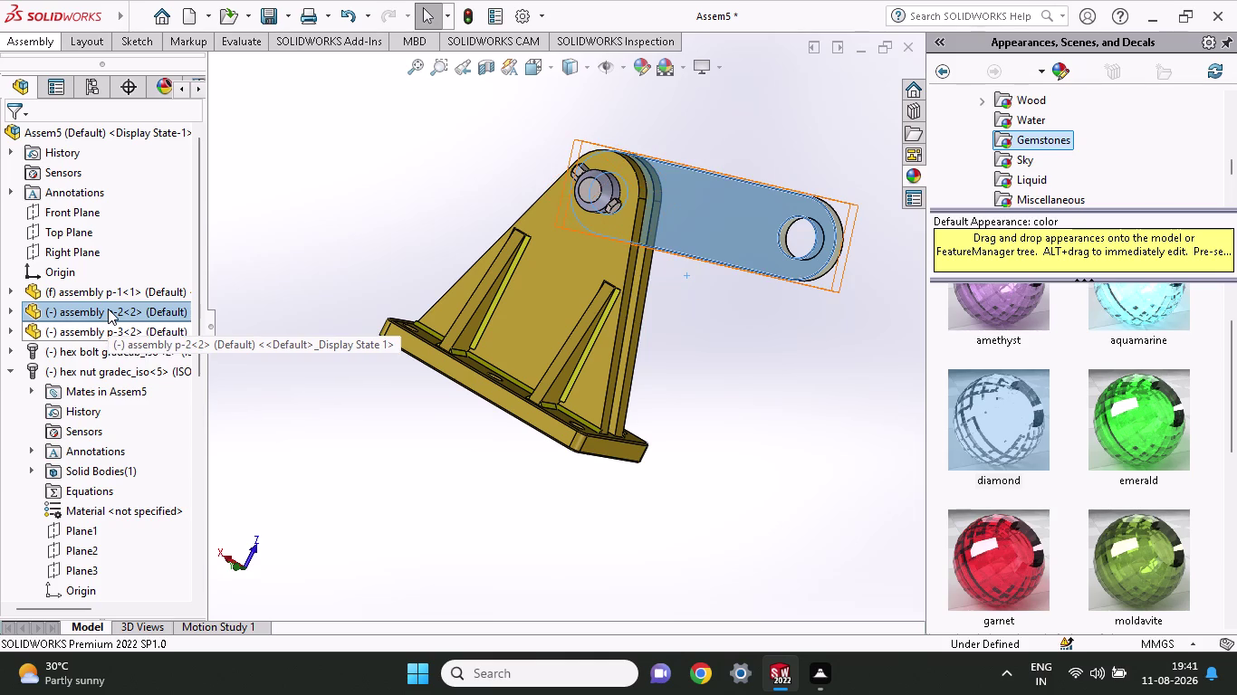
Select link component p-2 in the tree and open its topaz appearance for editing.
click(108, 308)
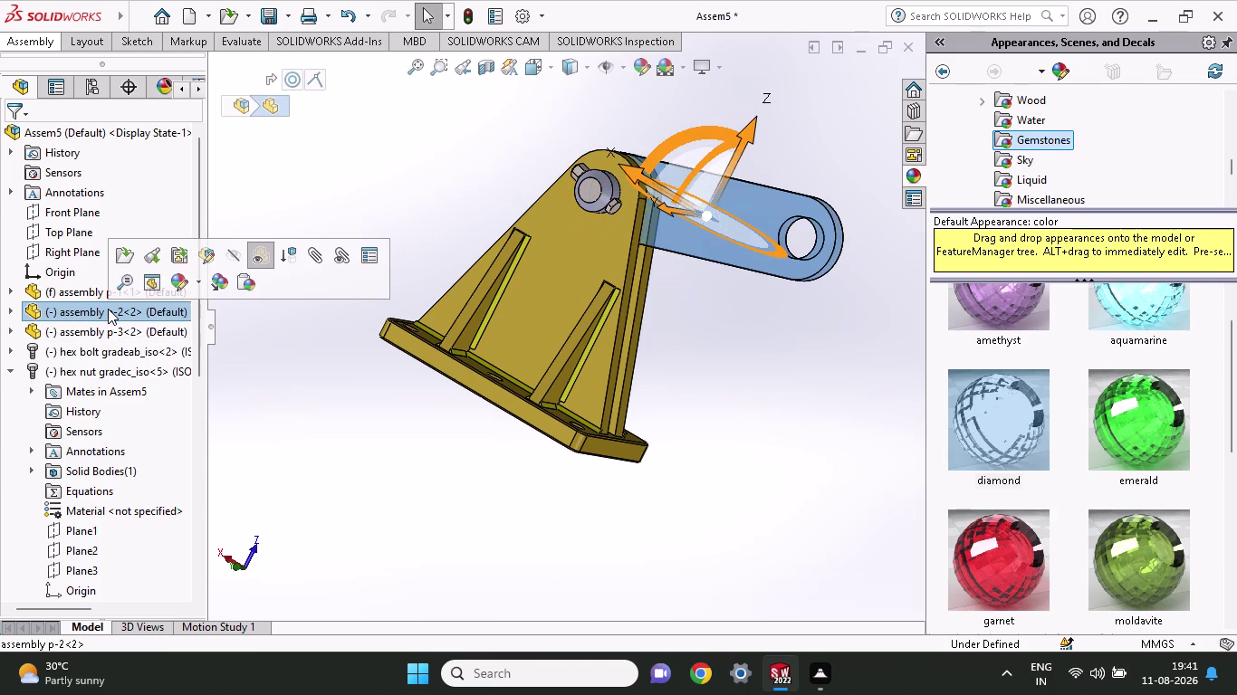
click(177, 288)
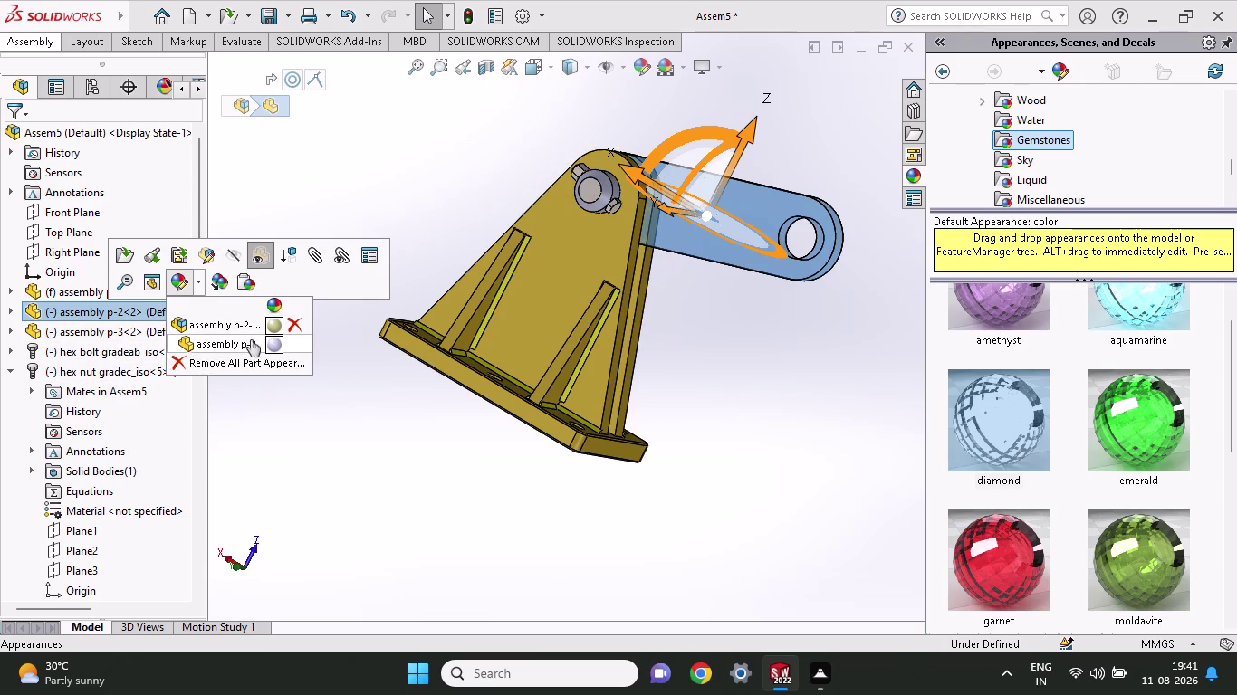
click(238, 317)
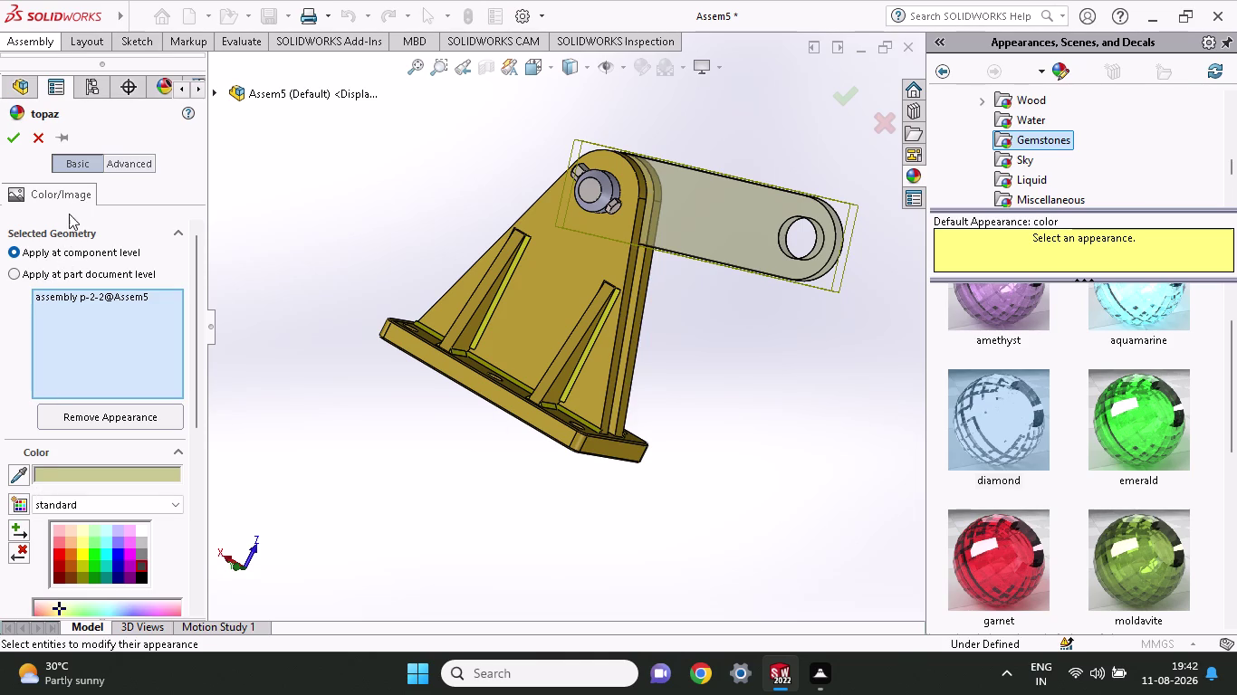
Review the topaz appearance's advanced Illumination and Surface Finish settings.
click(141, 162)
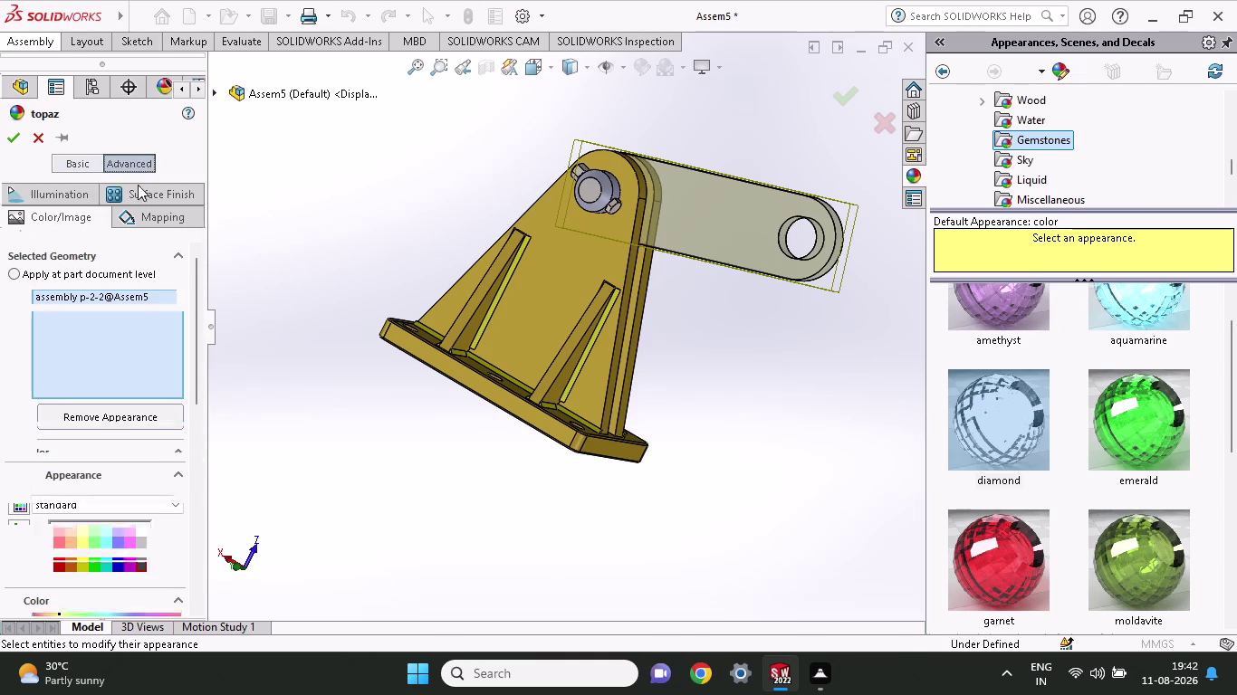
click(74, 187)
click(86, 219)
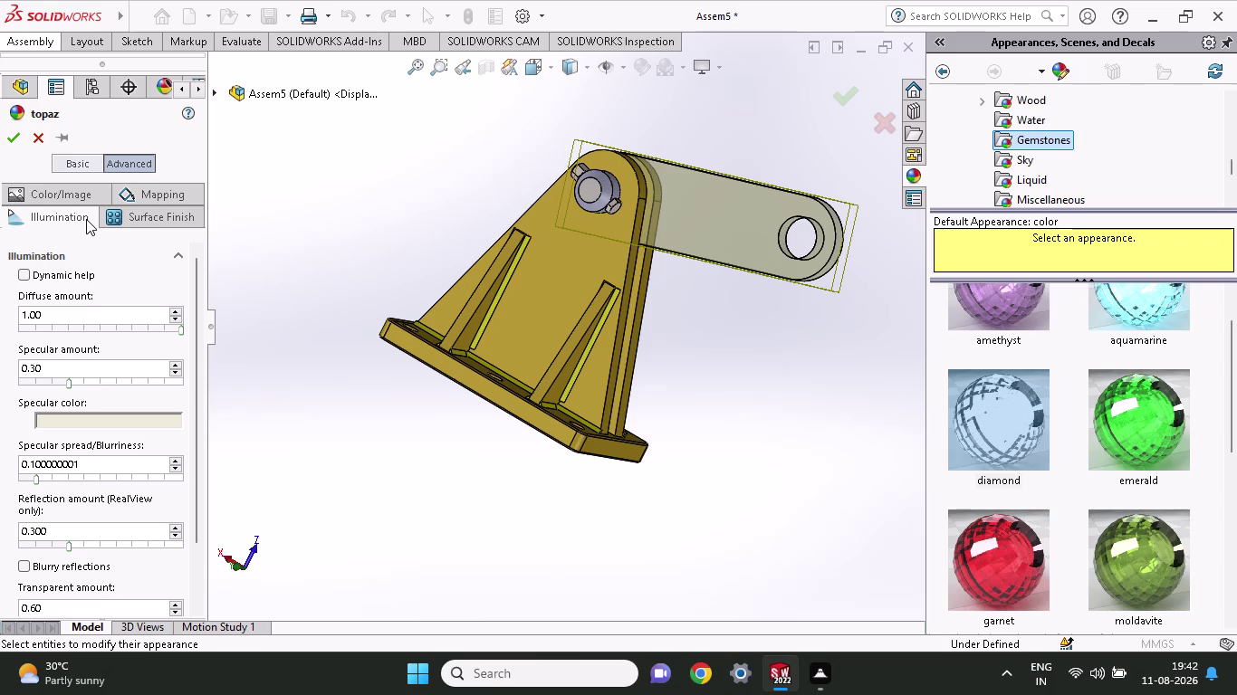
scroll(down, 3)
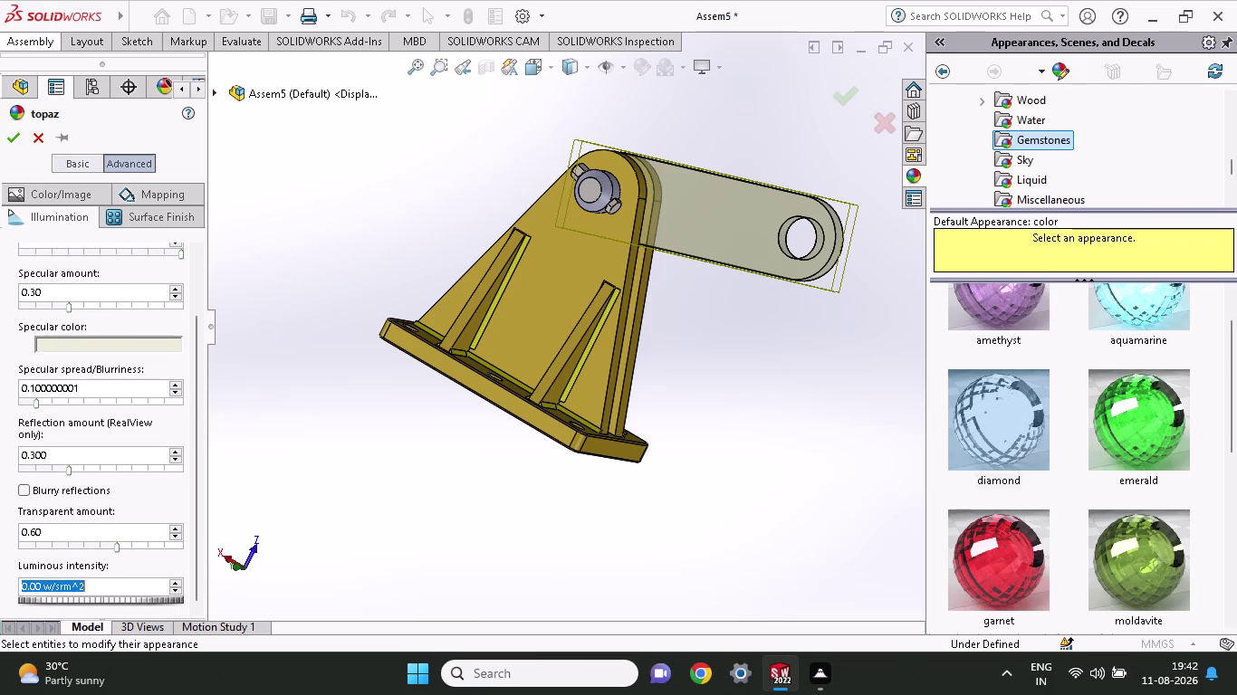
scroll(down, 3)
scroll(up, 3)
click(130, 218)
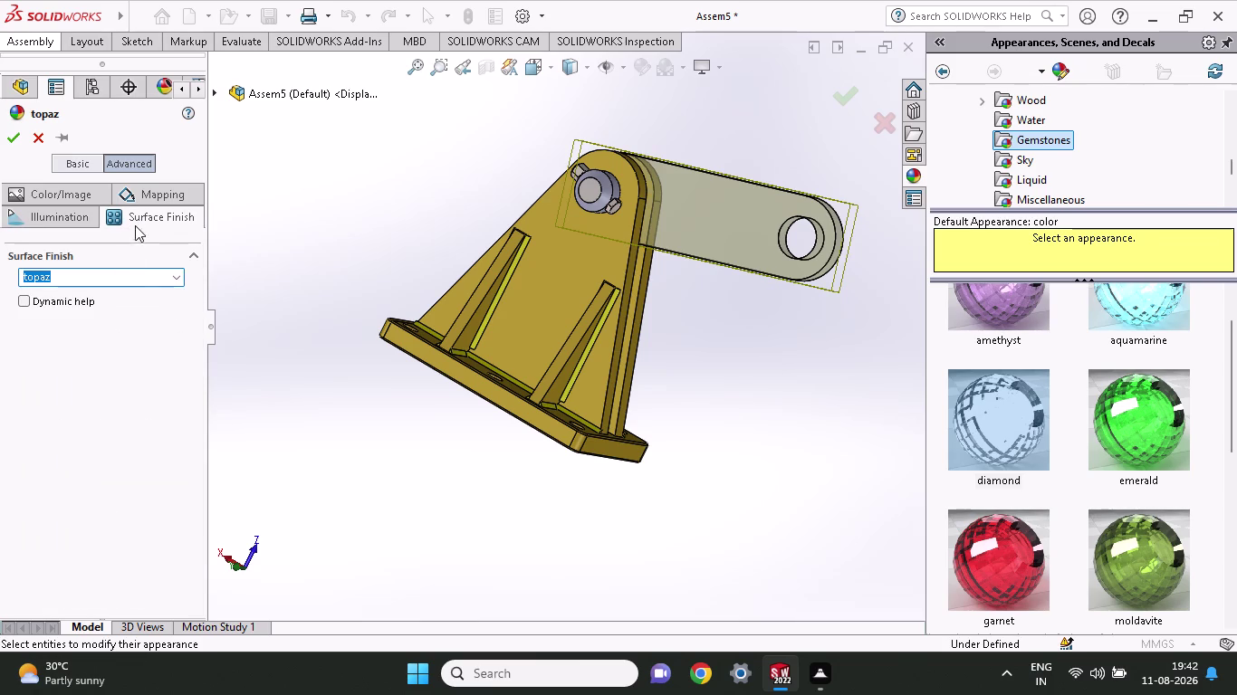
click(137, 201)
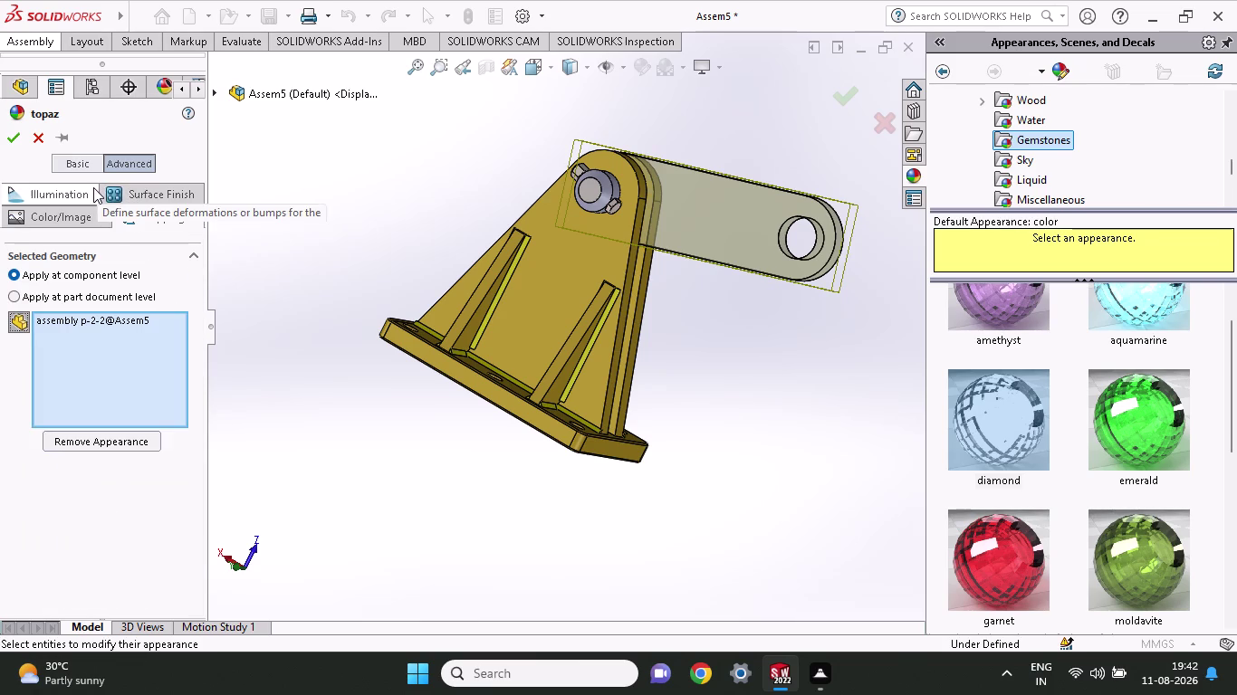
click(93, 187)
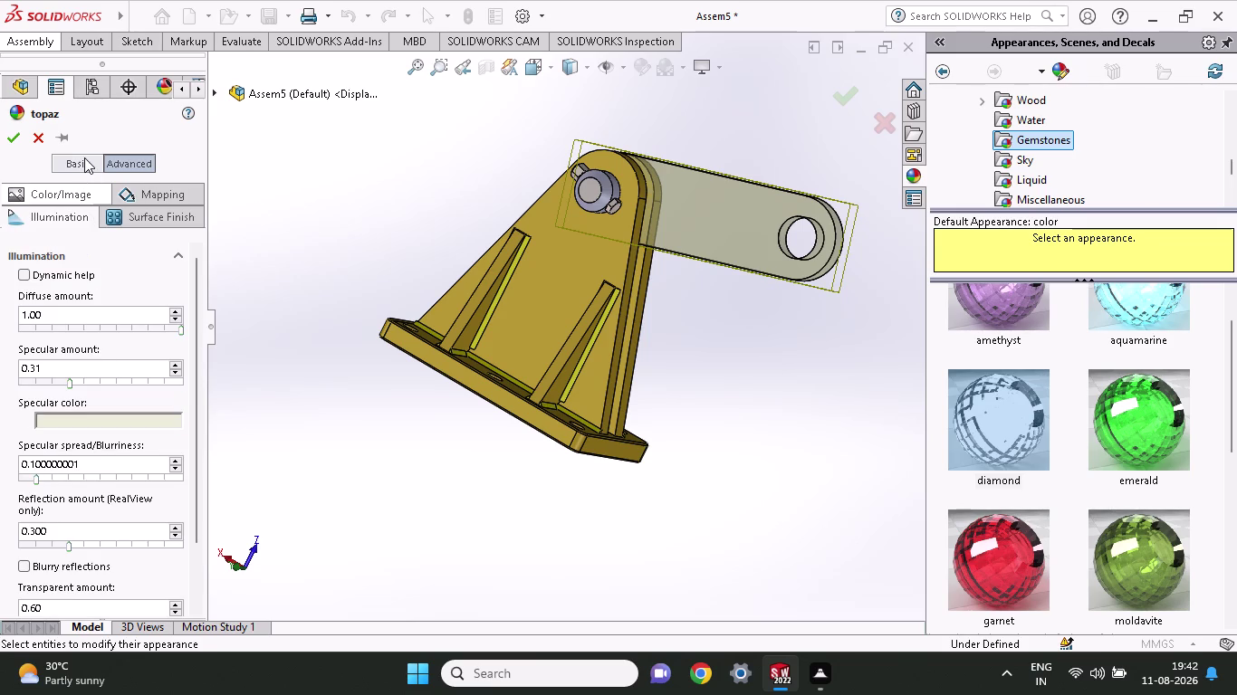
click(85, 157)
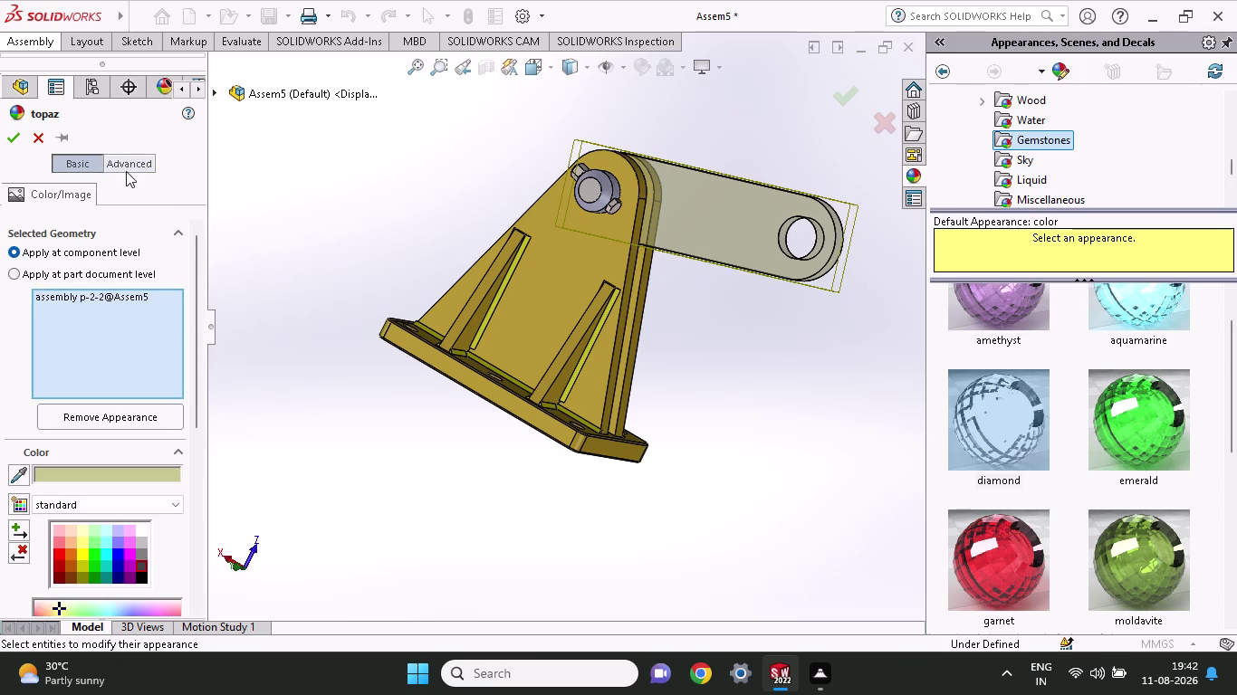
click(126, 172)
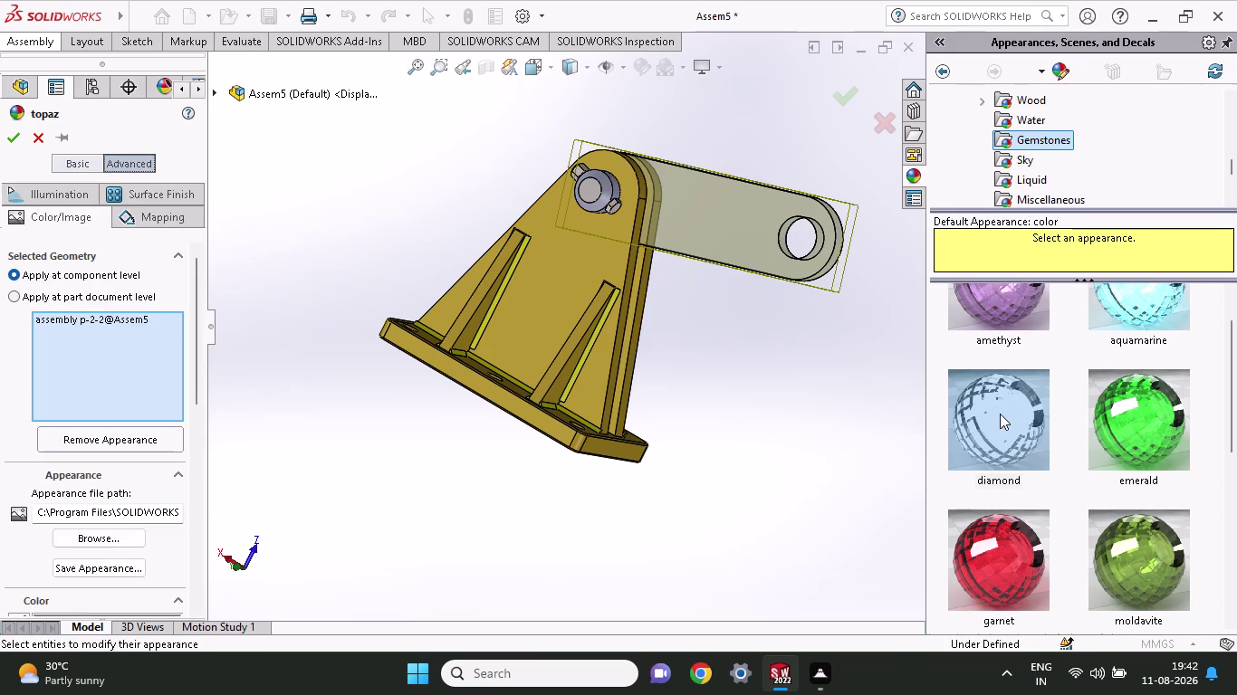
Apply the diamond gemstone appearance to the link.
drag(999, 414, 741, 220)
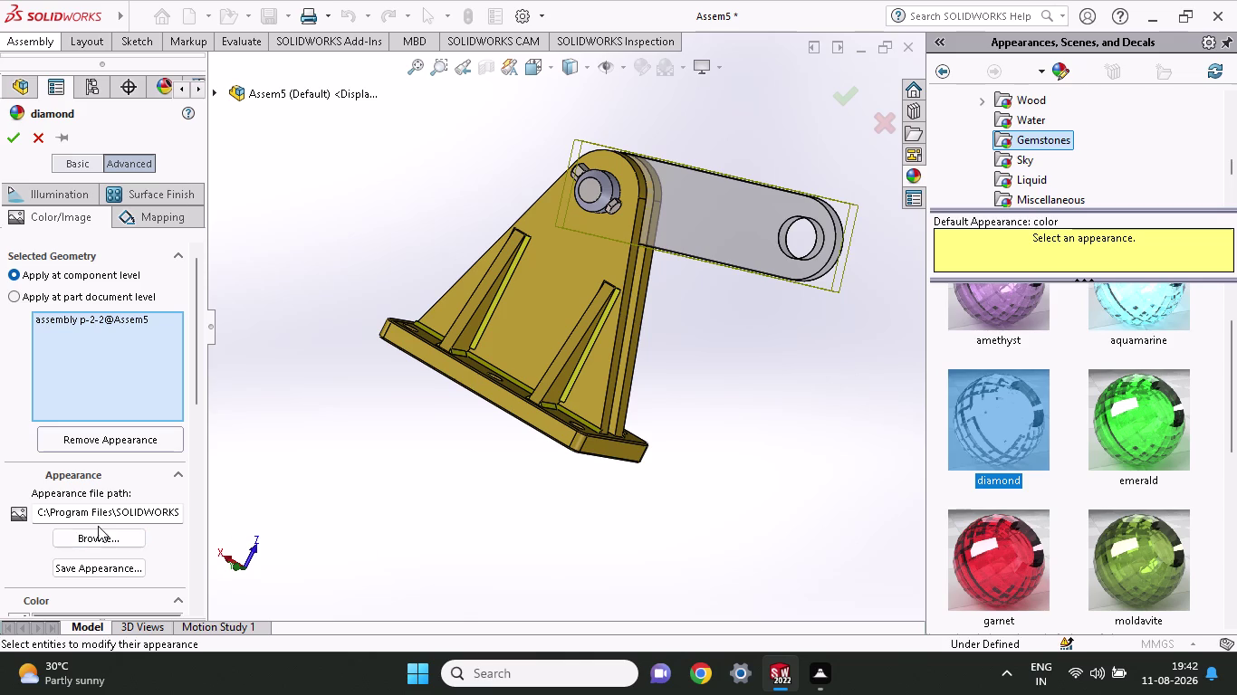
click(176, 466)
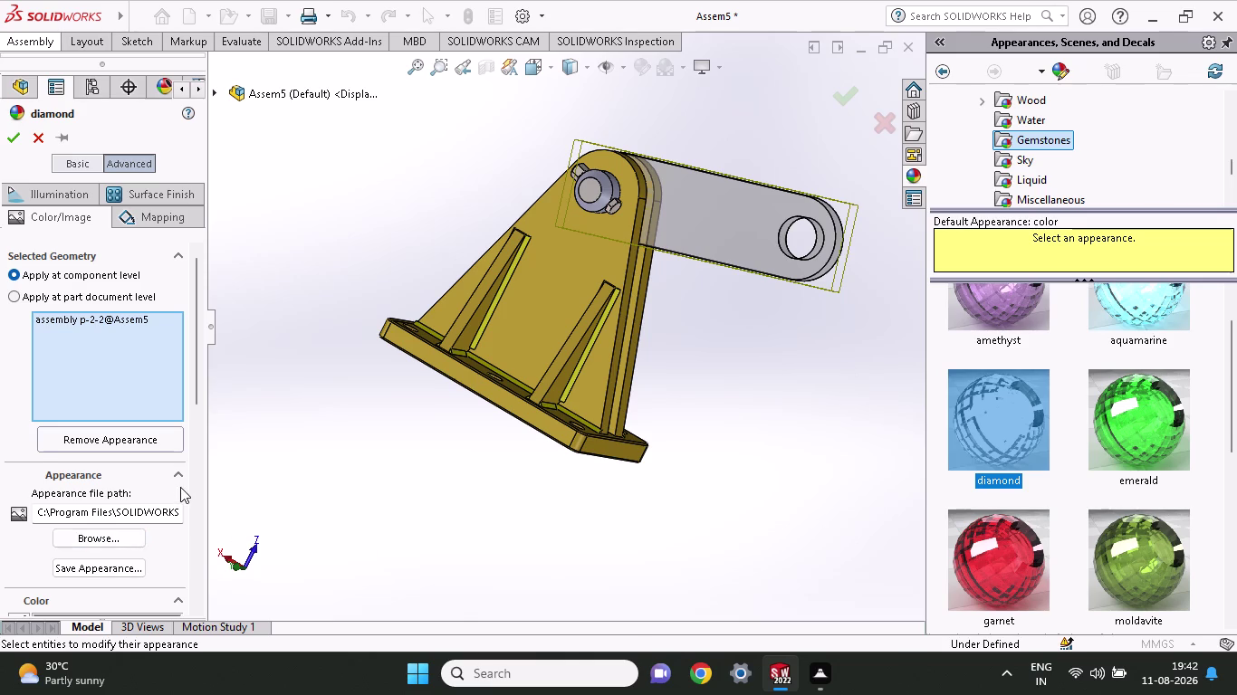
click(180, 474)
click(180, 474)
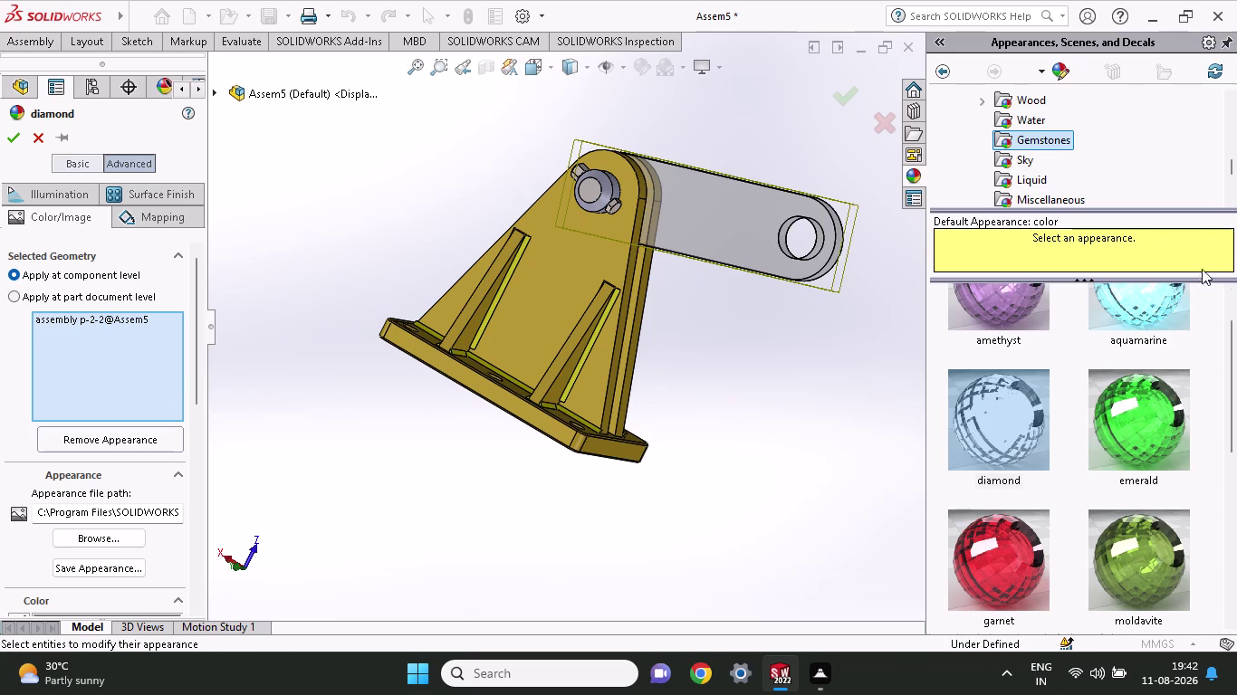
Try polished gold and then satin finish gold from the Gold library on the link.
scroll(up, 3)
scroll(up, 3)
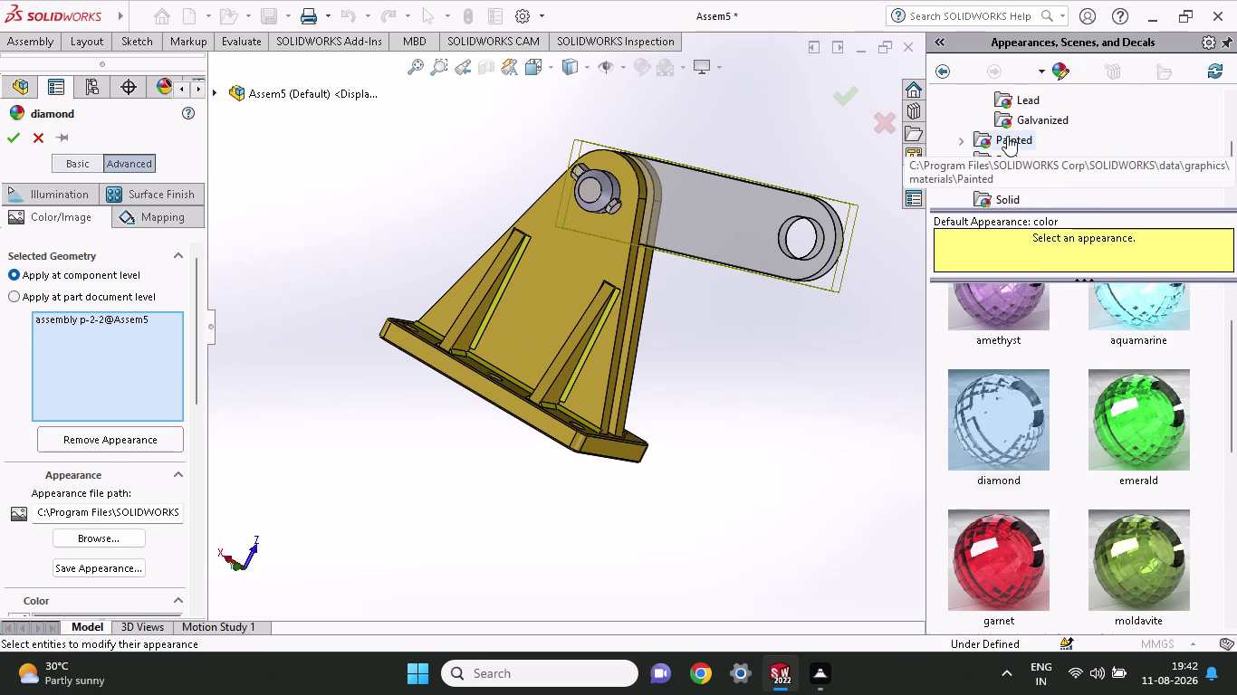
scroll(up, 3)
scroll(up, 3)
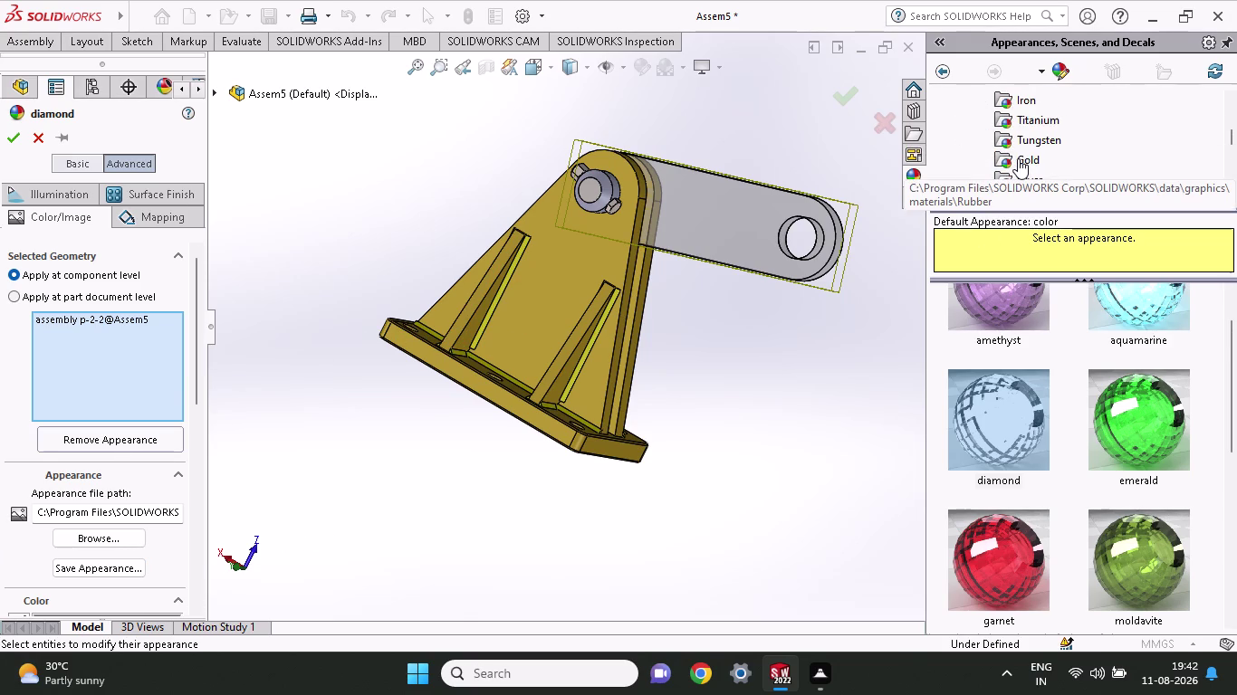
click(1034, 153)
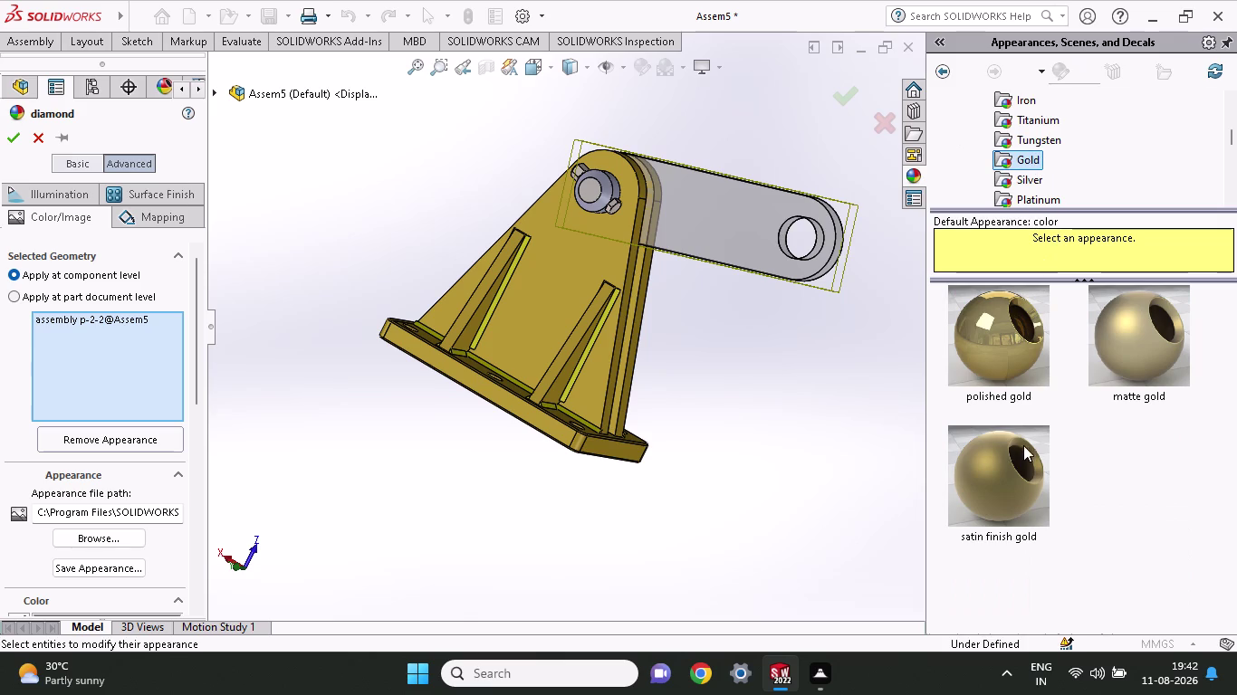
drag(980, 318, 732, 222)
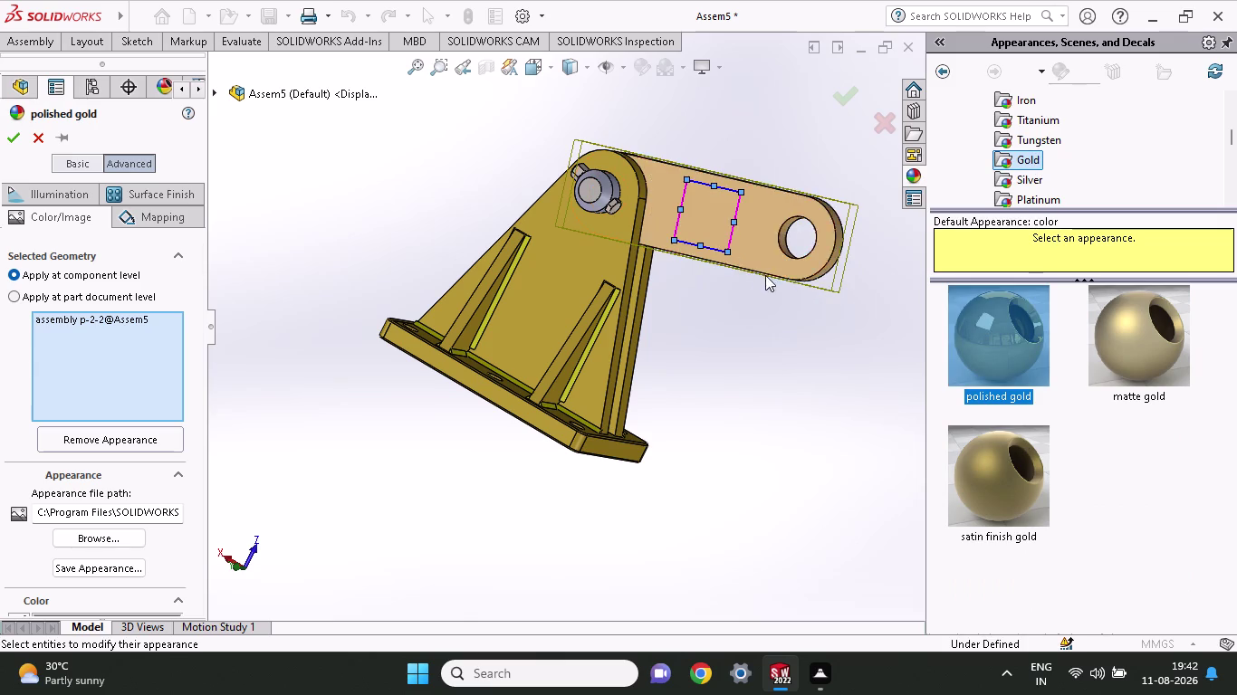
middle_drag(798, 124, 785, 211)
drag(1020, 476, 944, 451)
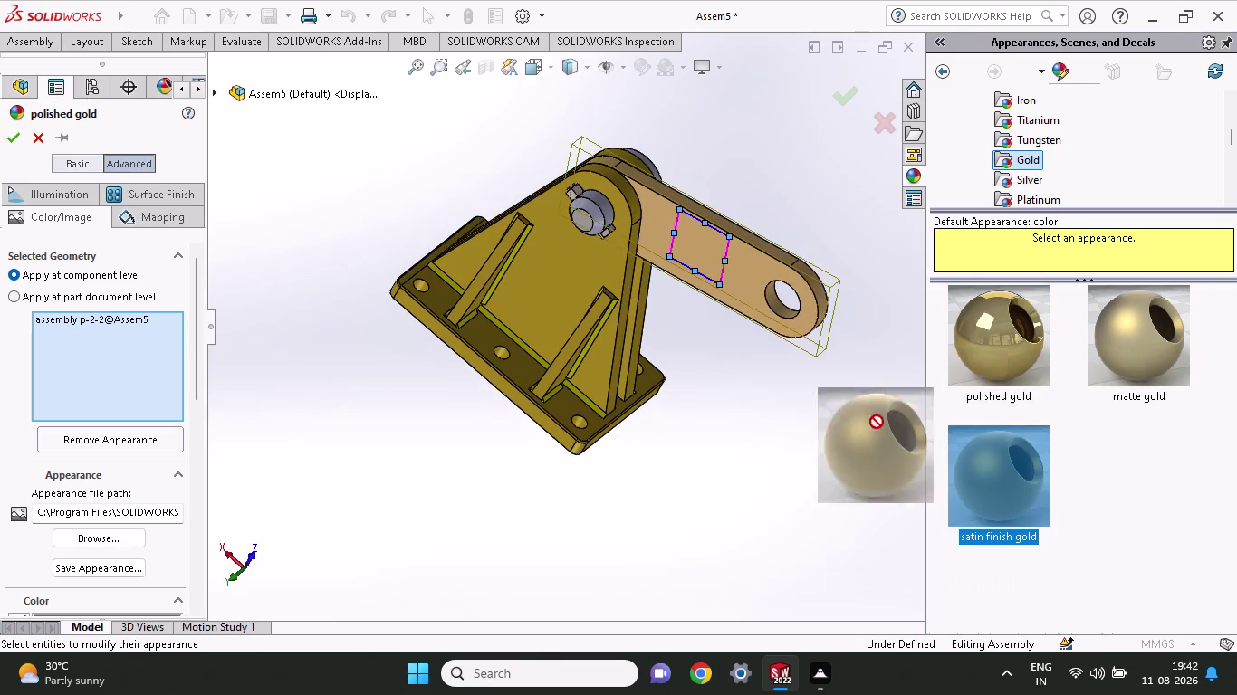
drag(943, 451, 778, 260)
Compare matte, polished and satin gold again, finishing with polished gold on the link.
drag(1163, 326, 808, 264)
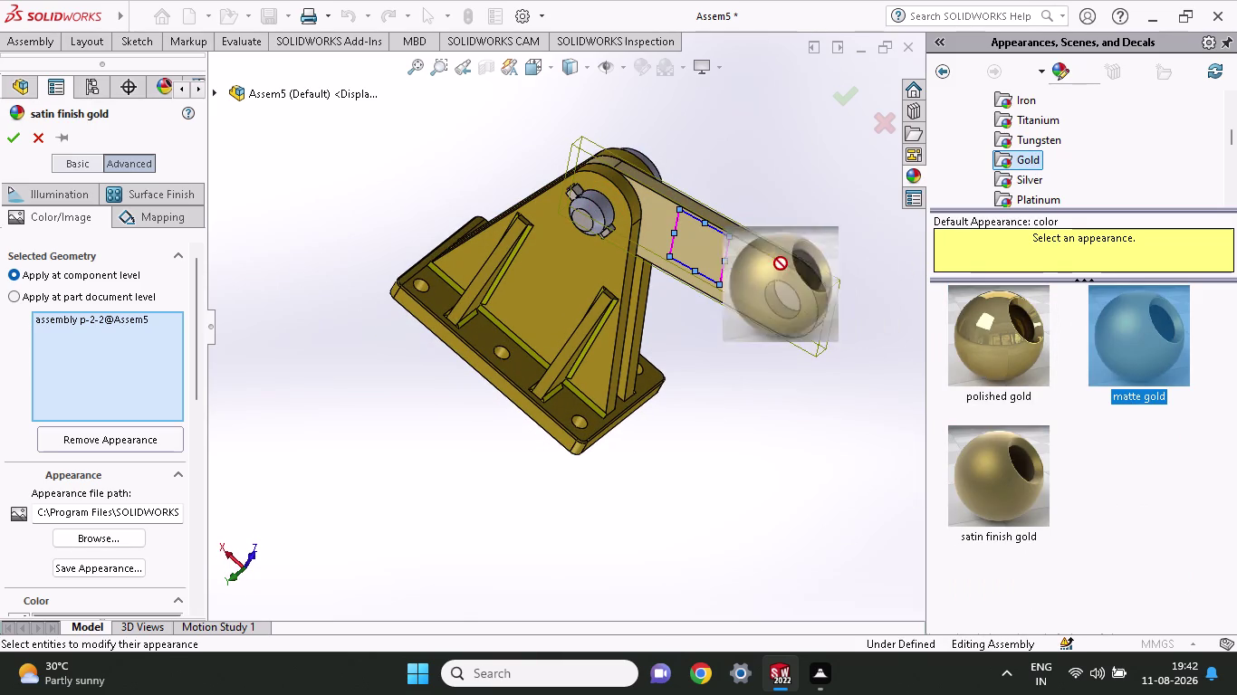
drag(809, 264, 771, 263)
click(1087, 242)
click(1087, 246)
click(1086, 235)
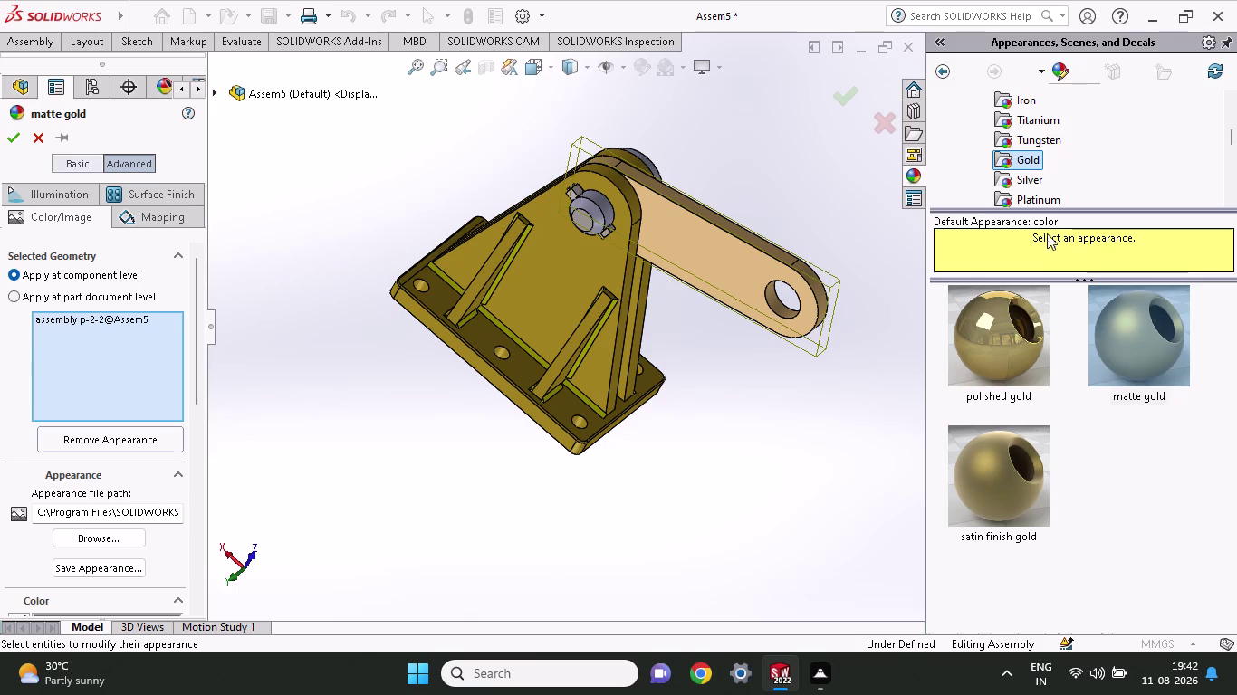
drag(1009, 362, 744, 290)
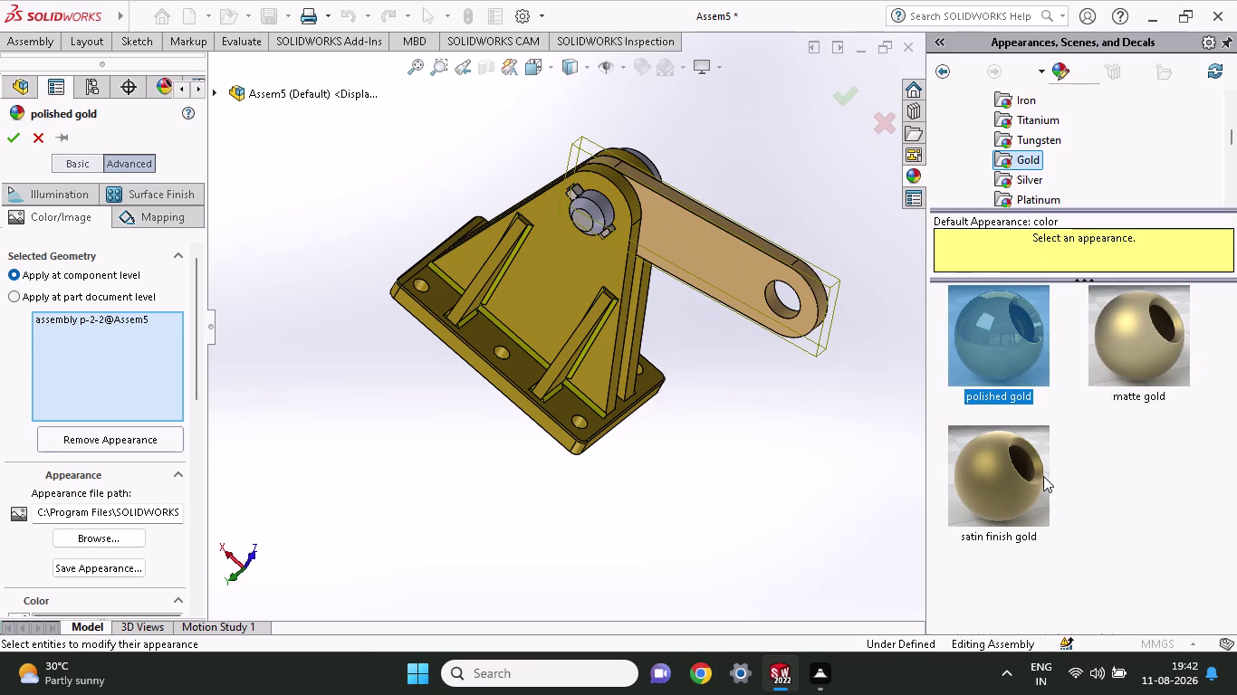
drag(1138, 348, 769, 342)
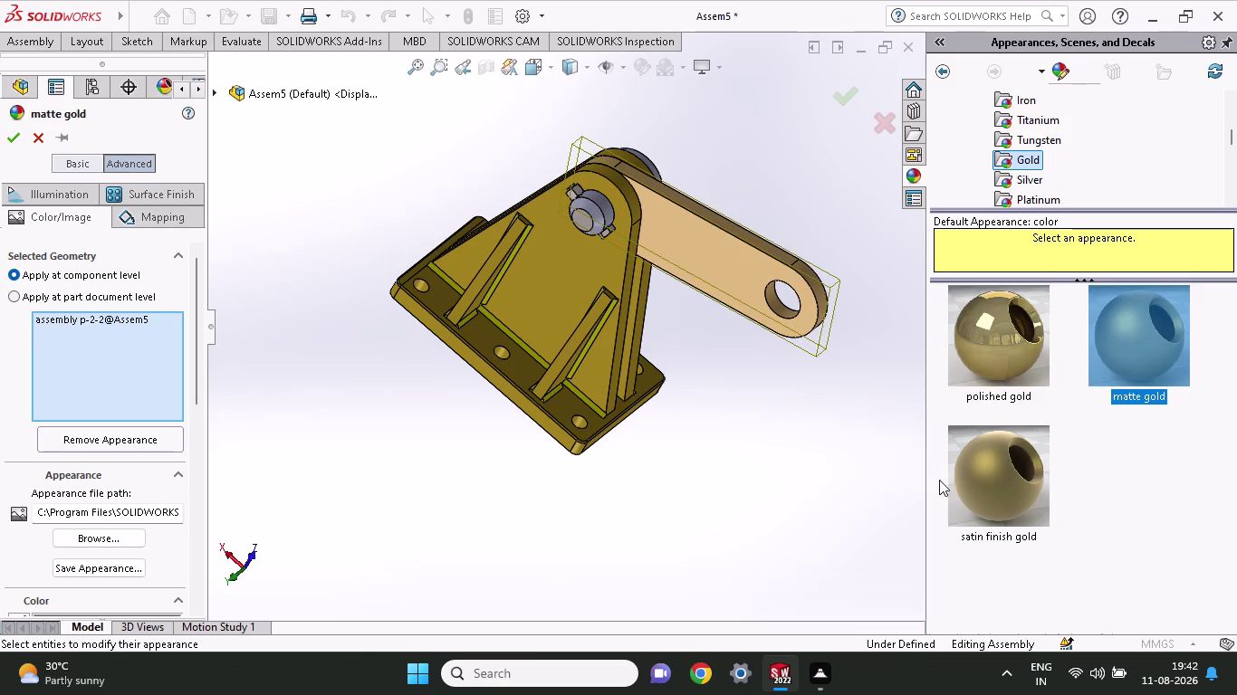
drag(961, 489, 742, 298)
drag(1007, 354, 763, 301)
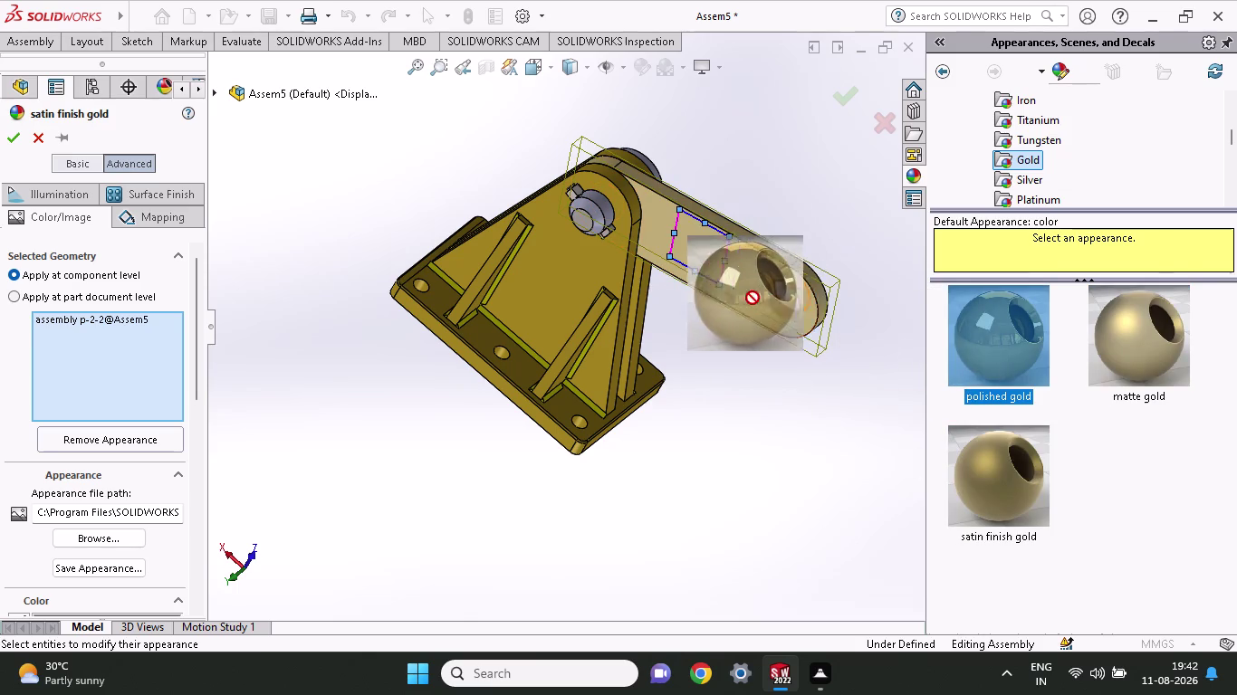
drag(764, 302, 747, 292)
scroll(down, 3)
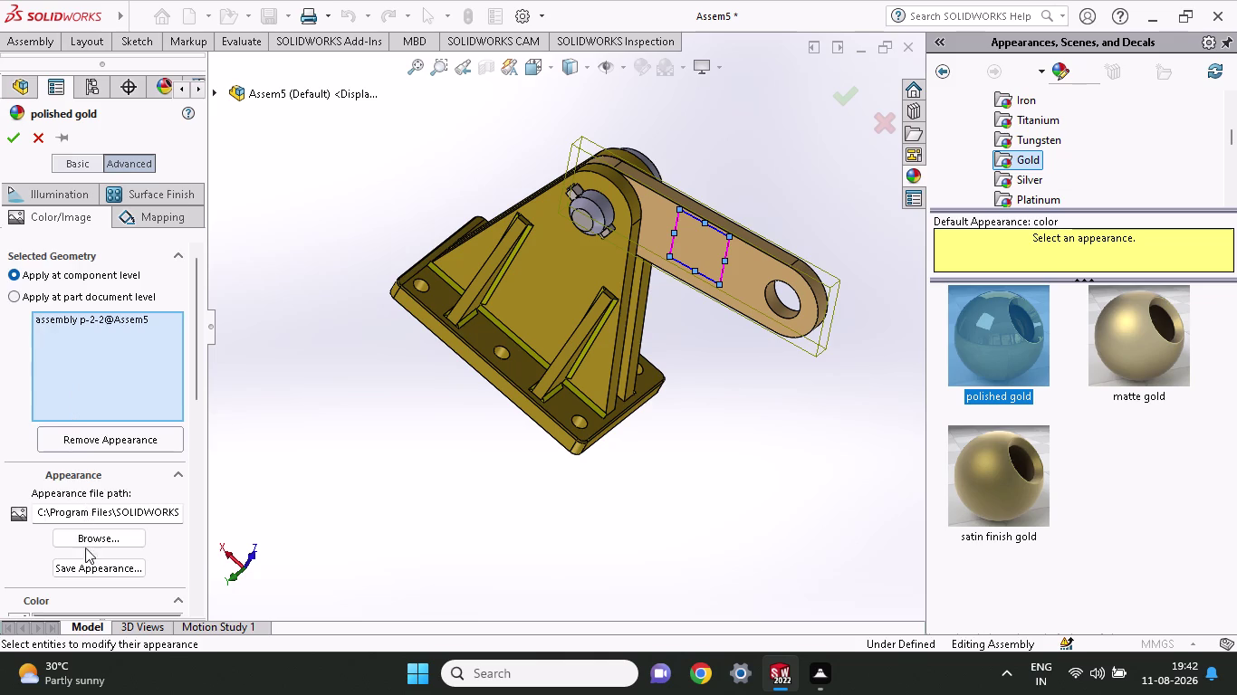
Raise the polished gold colour's blue RGB value from 127 to 132.
scroll(down, 3)
scroll(down, 3)
scroll(down, 3)
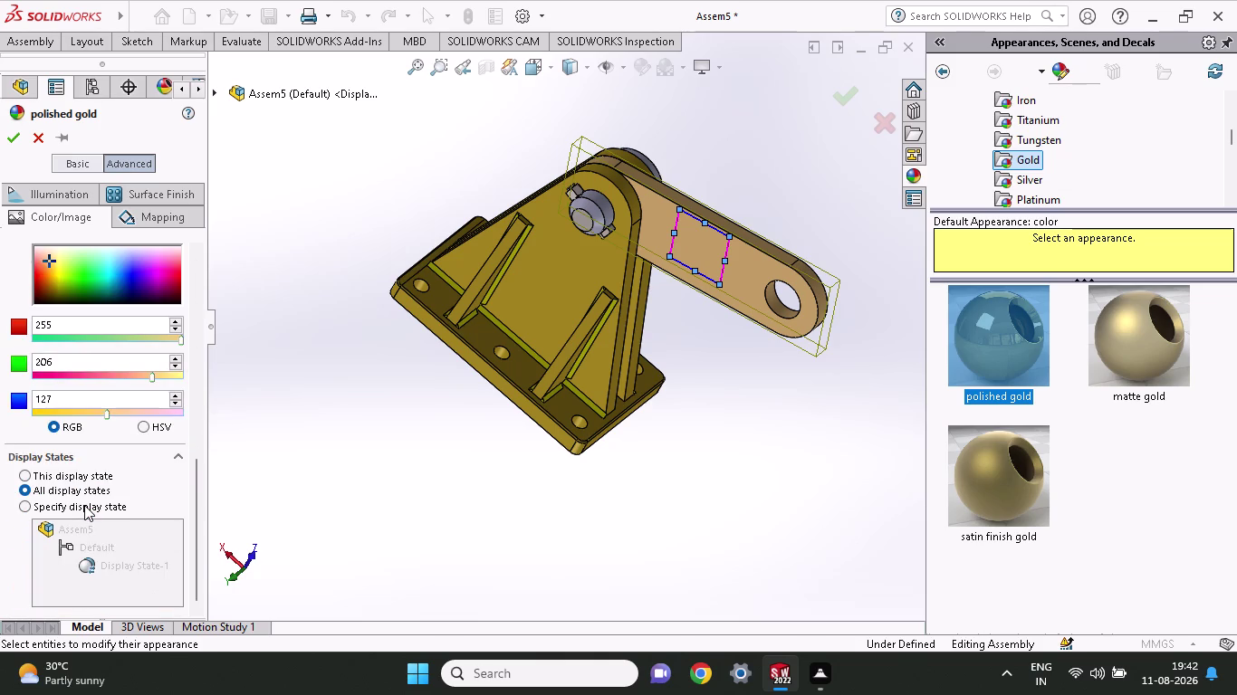
scroll(down, 3)
scroll(down, 3)
scroll(up, 3)
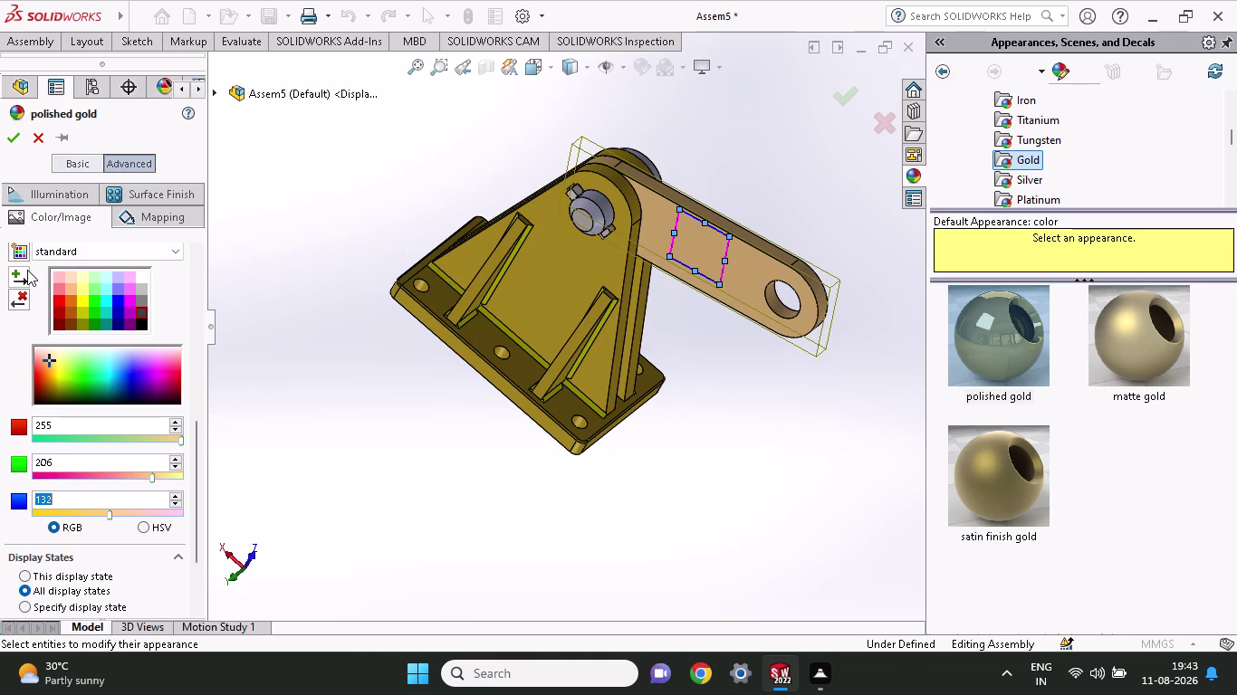
click(68, 194)
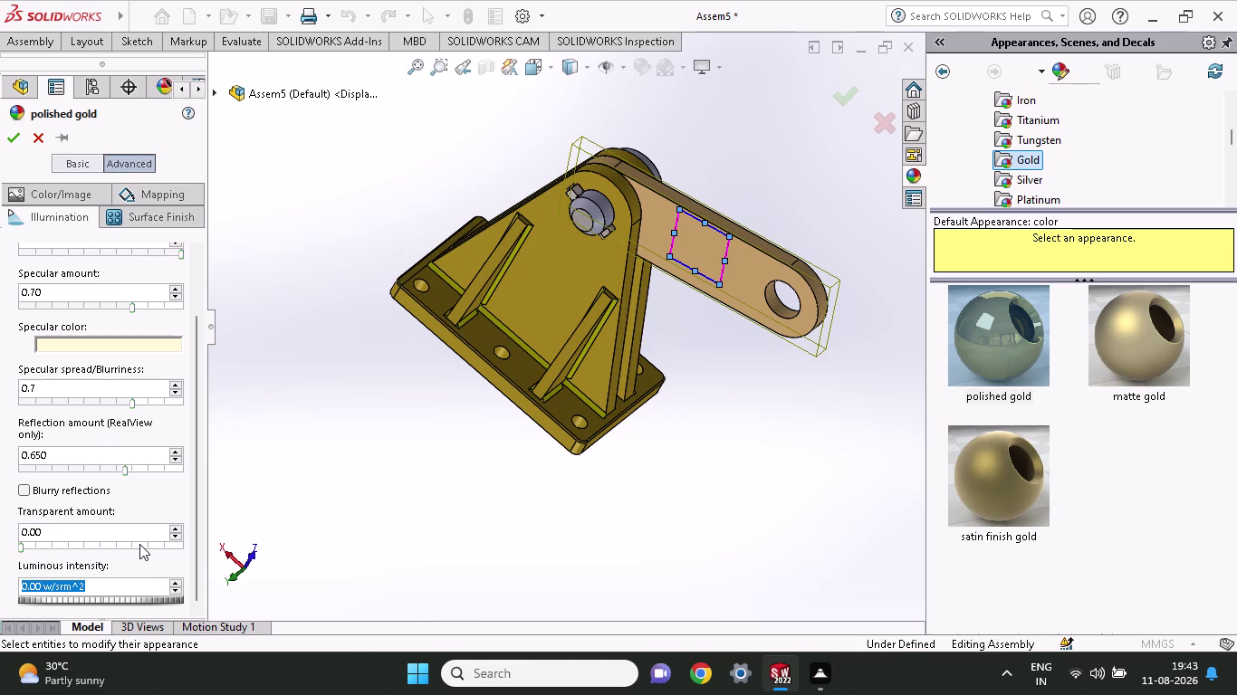
Enable Dynamic help and lower polished gold's specular spread from 0.7 to 0.68931.
scroll(down, 3)
scroll(down, 3)
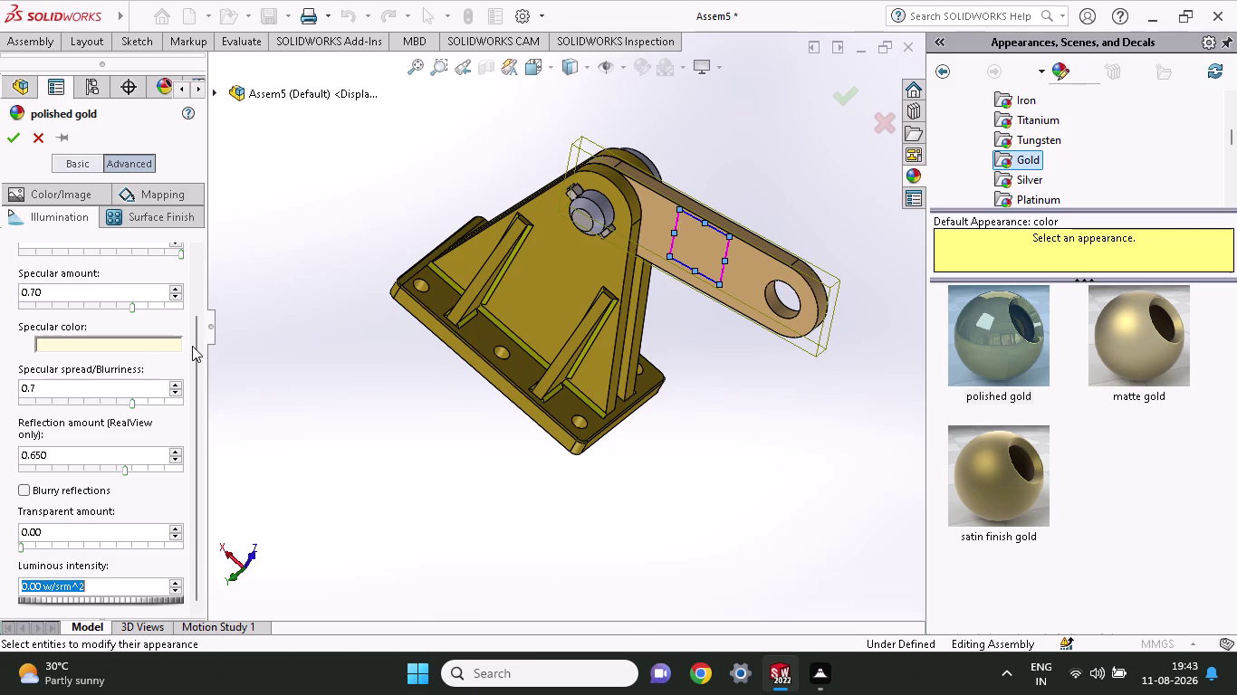
drag(192, 341, 193, 347)
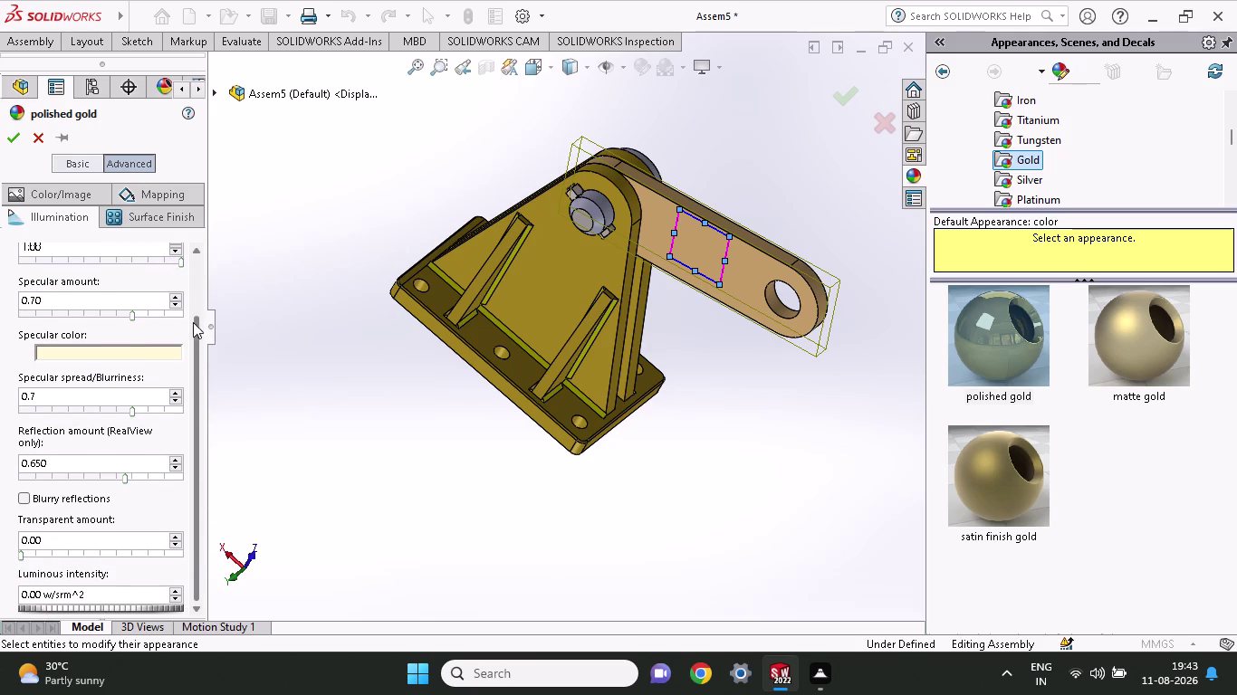
drag(193, 347, 203, 265)
click(119, 252)
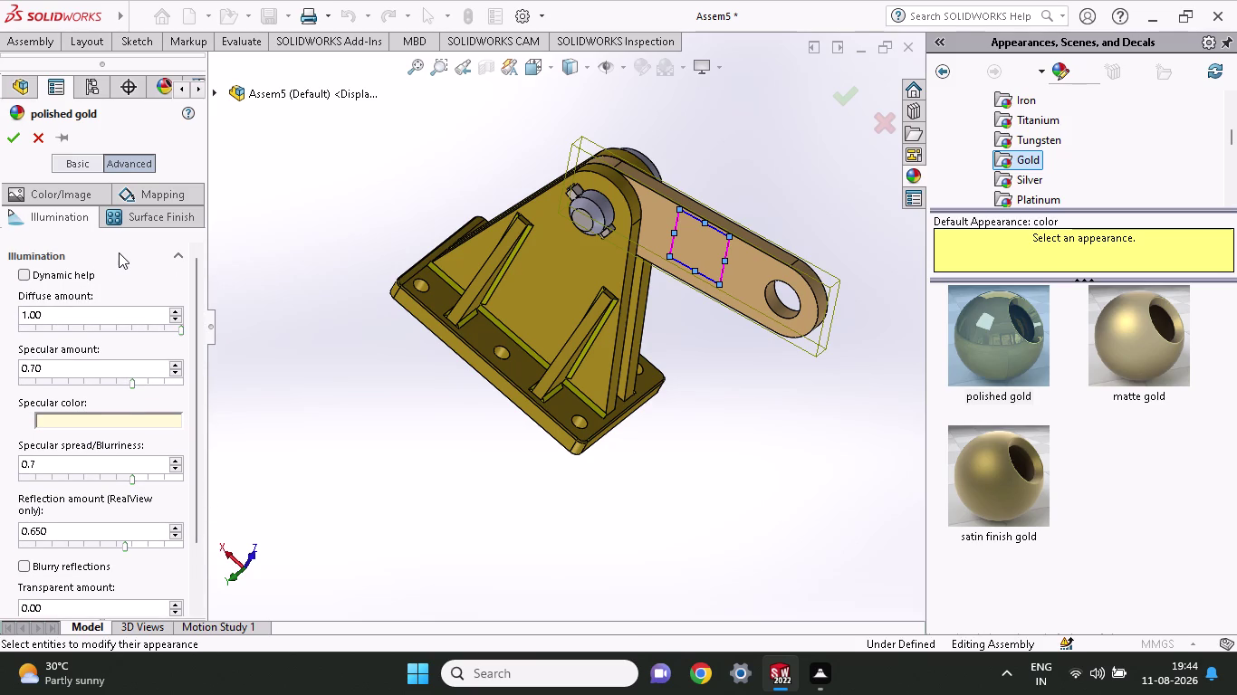
click(119, 252)
click(26, 277)
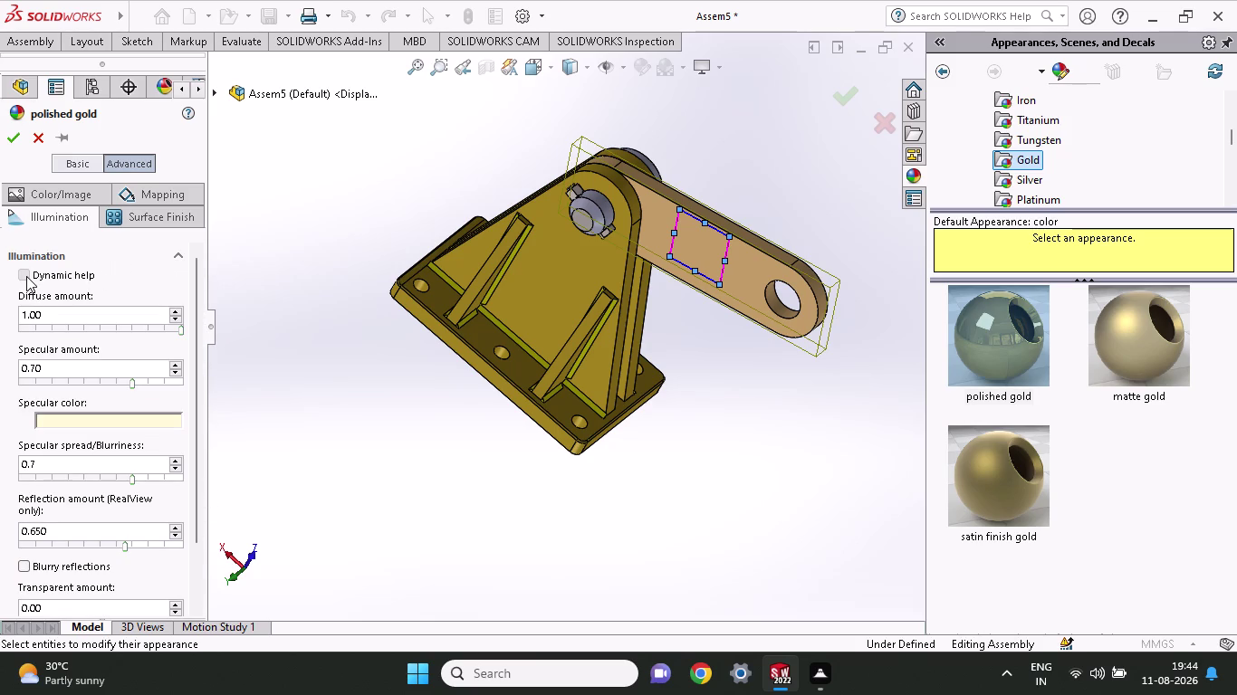
click(27, 266)
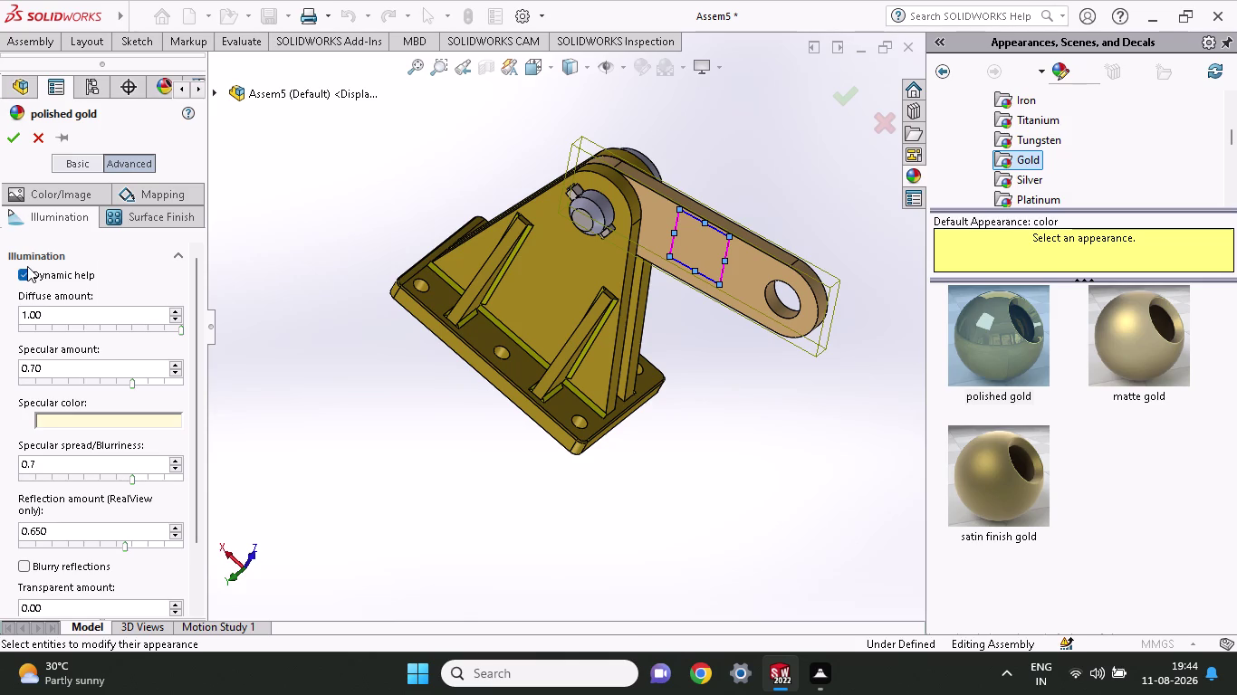
click(23, 279)
scroll(down, 3)
scroll(down, 3)
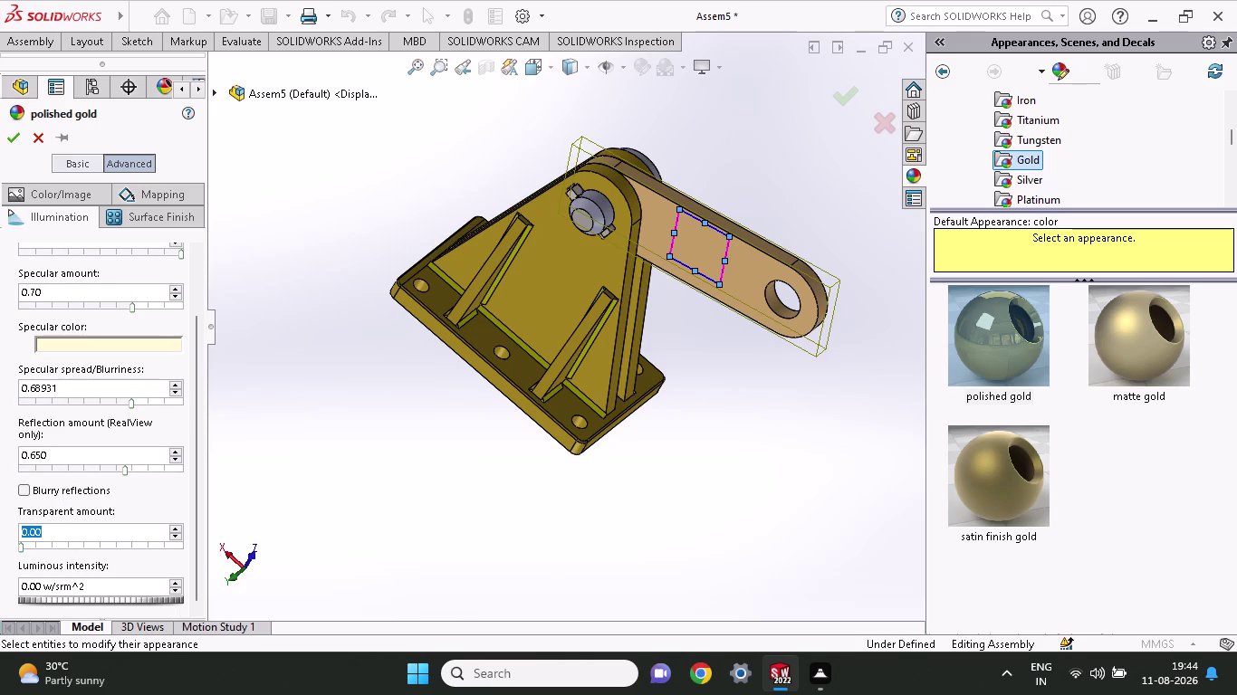
Test transparency at 1, set reflection amount to 1, and return transparency to 0.
drag(78, 530, 0, 543)
key(1)
key(0)
drag(69, 457, 0, 464)
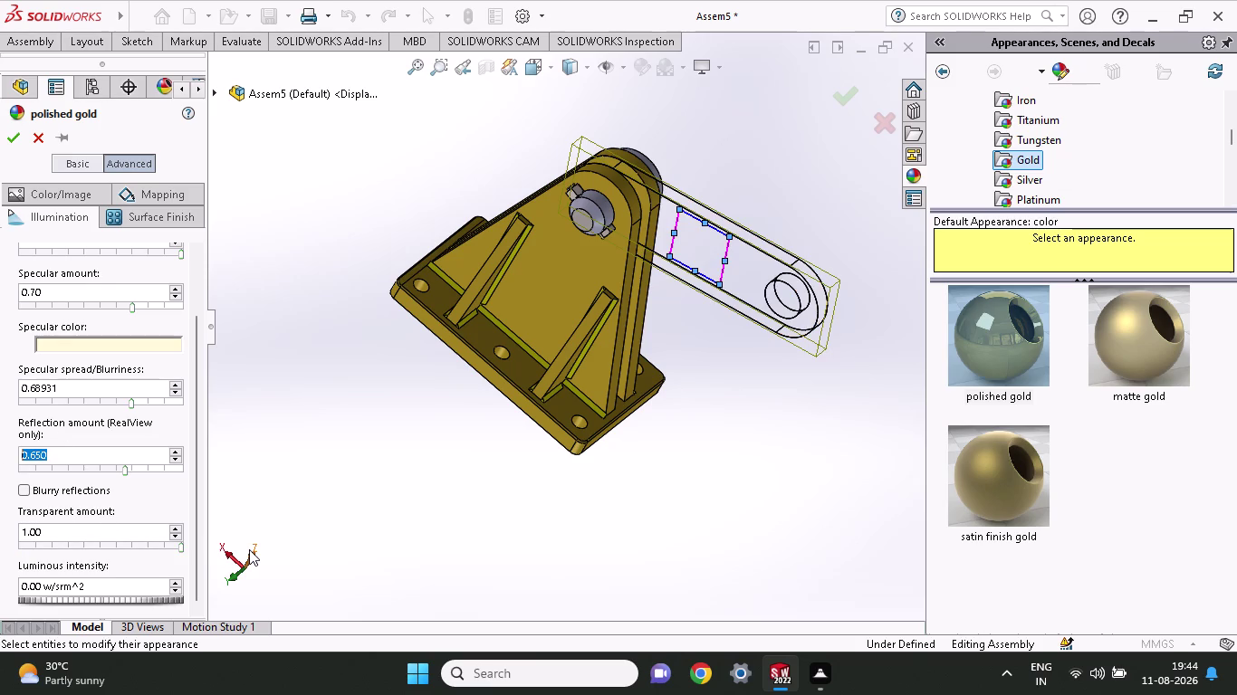
key(1)
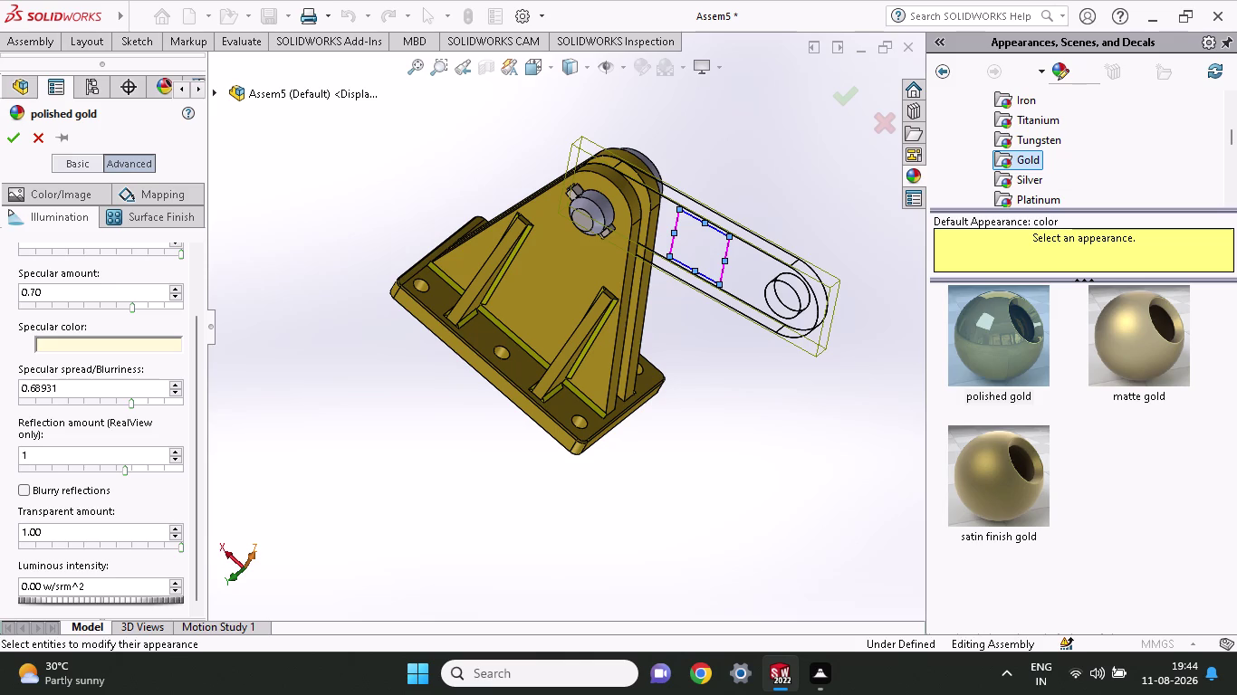
drag(97, 529, 0, 527)
key(0)
key(Return)
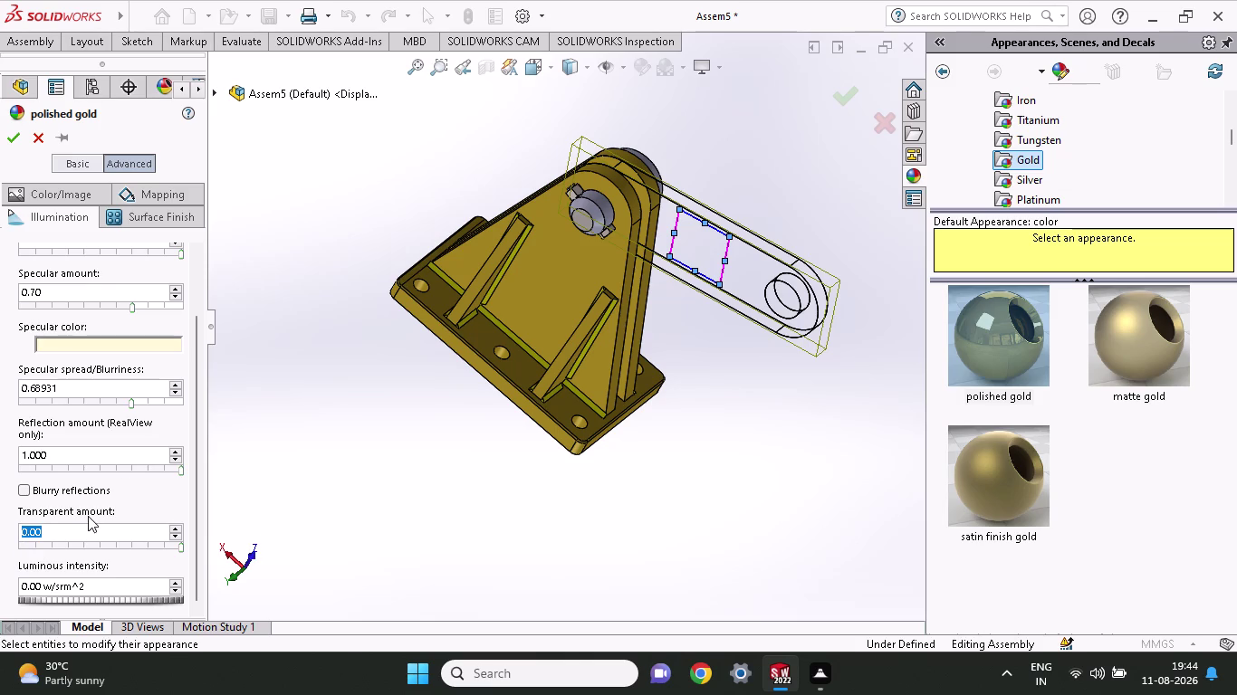
Attempt a specular spread of 1, which raises an out-of-range warning.
click(81, 531)
click(70, 378)
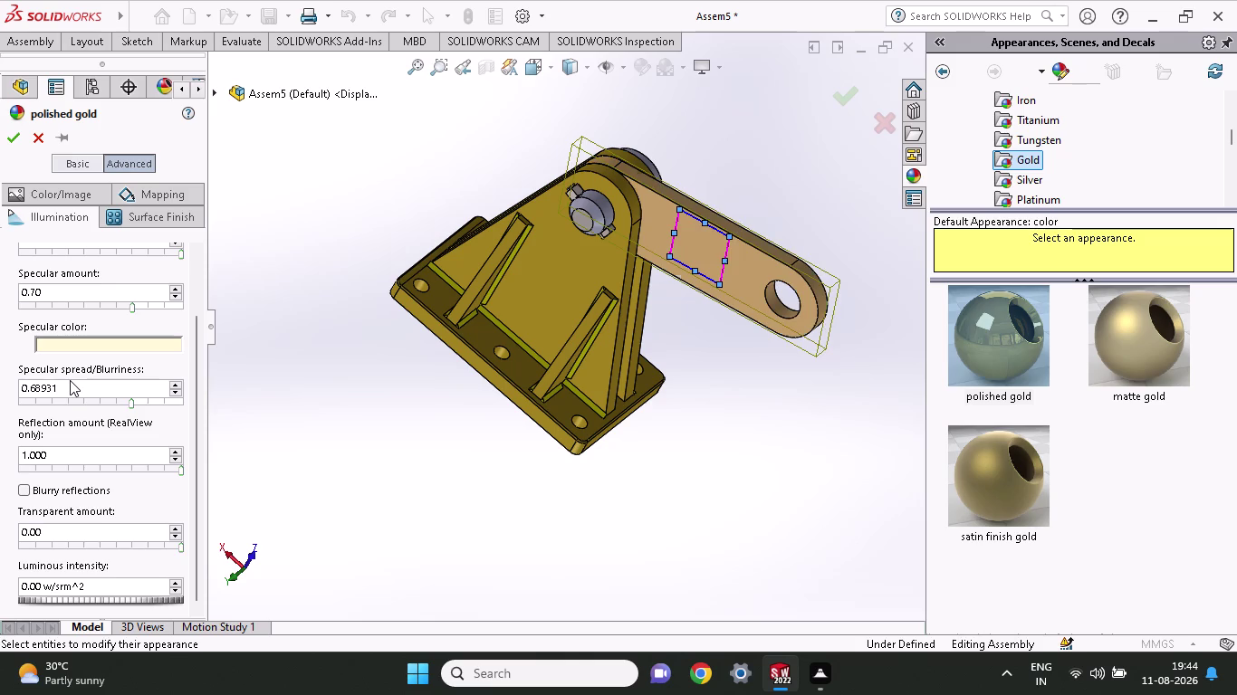
drag(67, 388, 0, 385)
key(1)
key(Return)
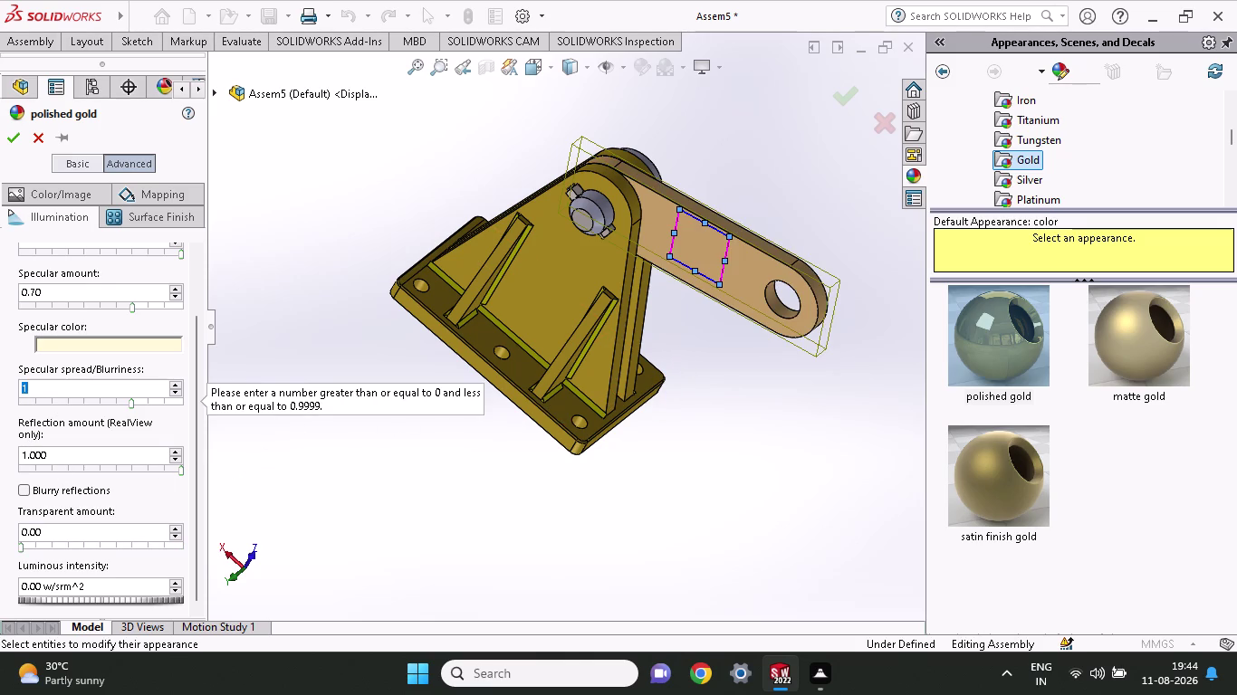
After another out-of-range warning at 1, set specular spread to 0.9.
click(49, 378)
drag(76, 385, 0, 391)
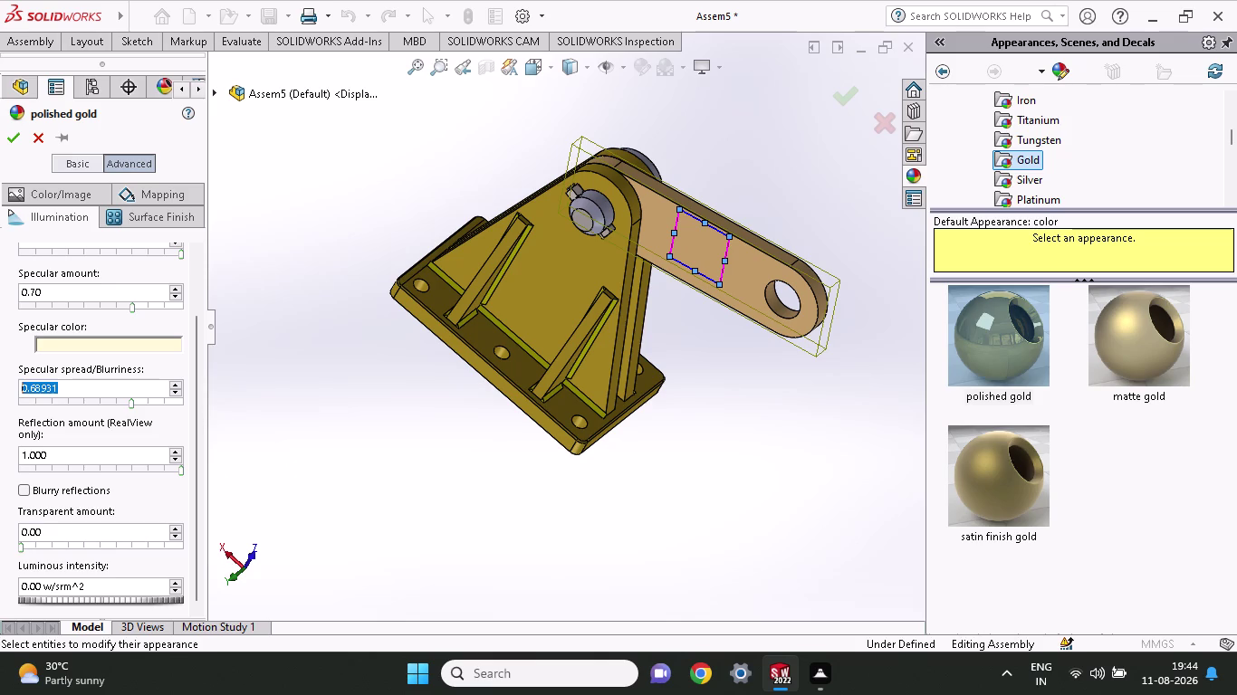
drag(0, 392, 0, 391)
key(1)
key(Return)
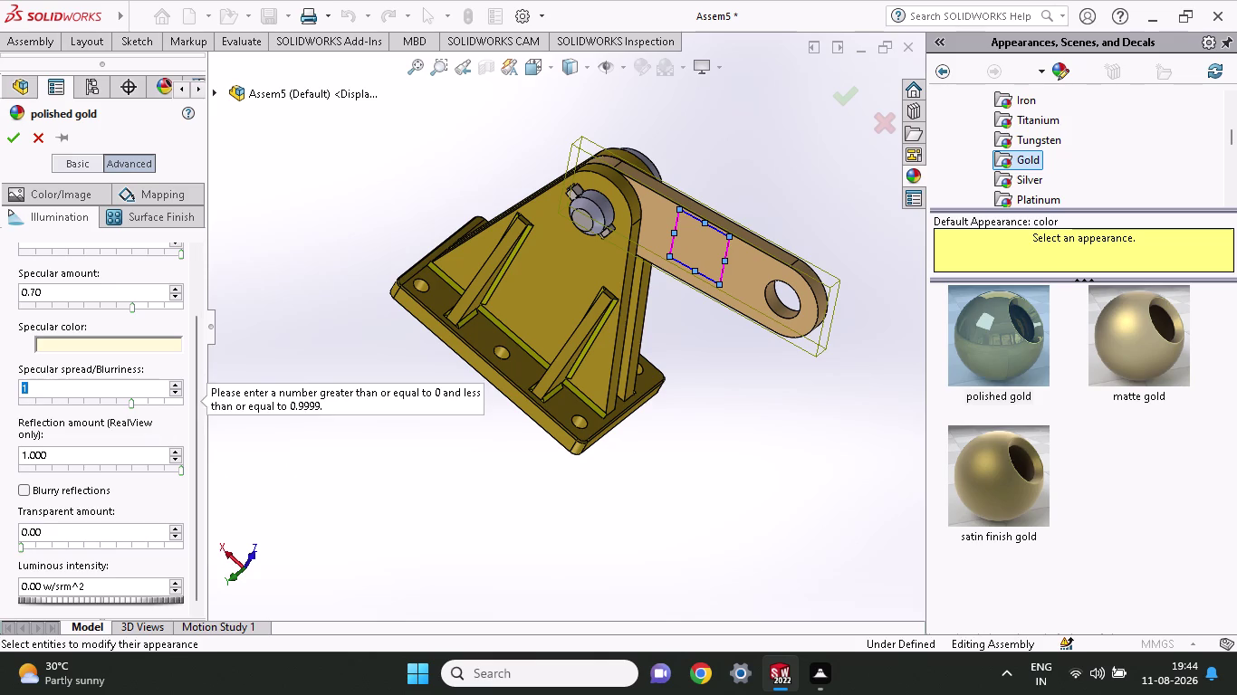
click(46, 393)
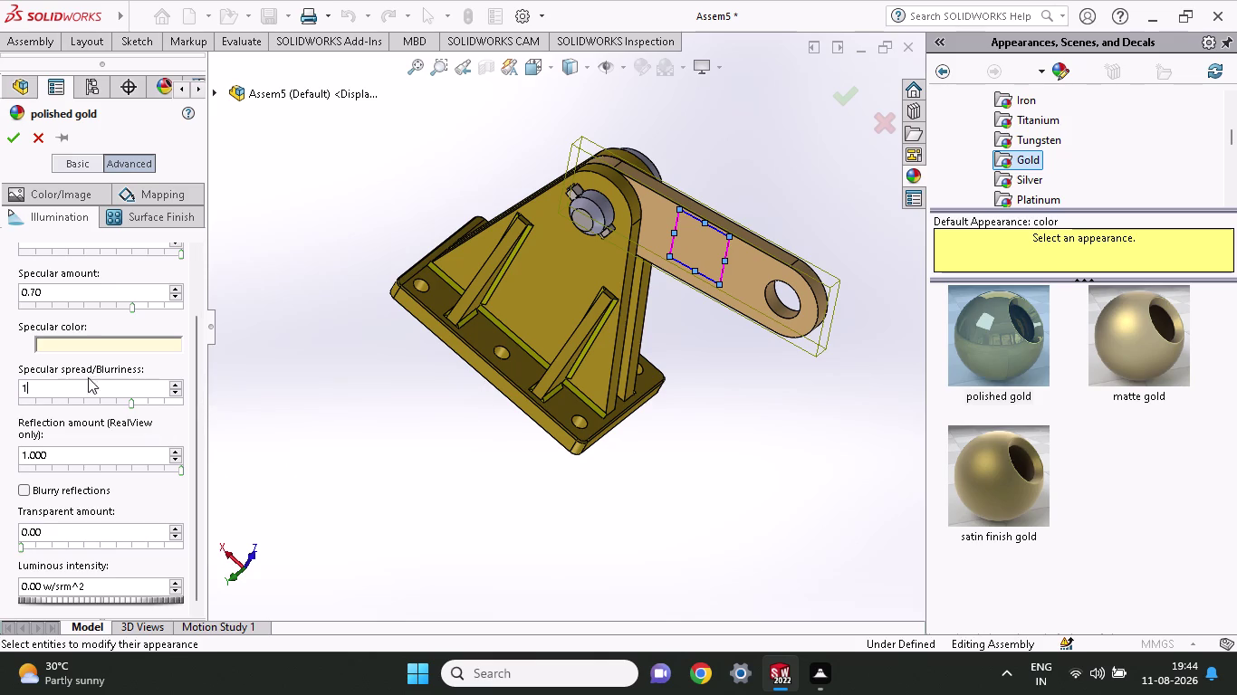
key(BackSpace)
text(0)
text(.9)
key(Return)
Re-enter the reflection amount as 1.00.
click(82, 453)
key(BackSpace)
key(BackSpace)
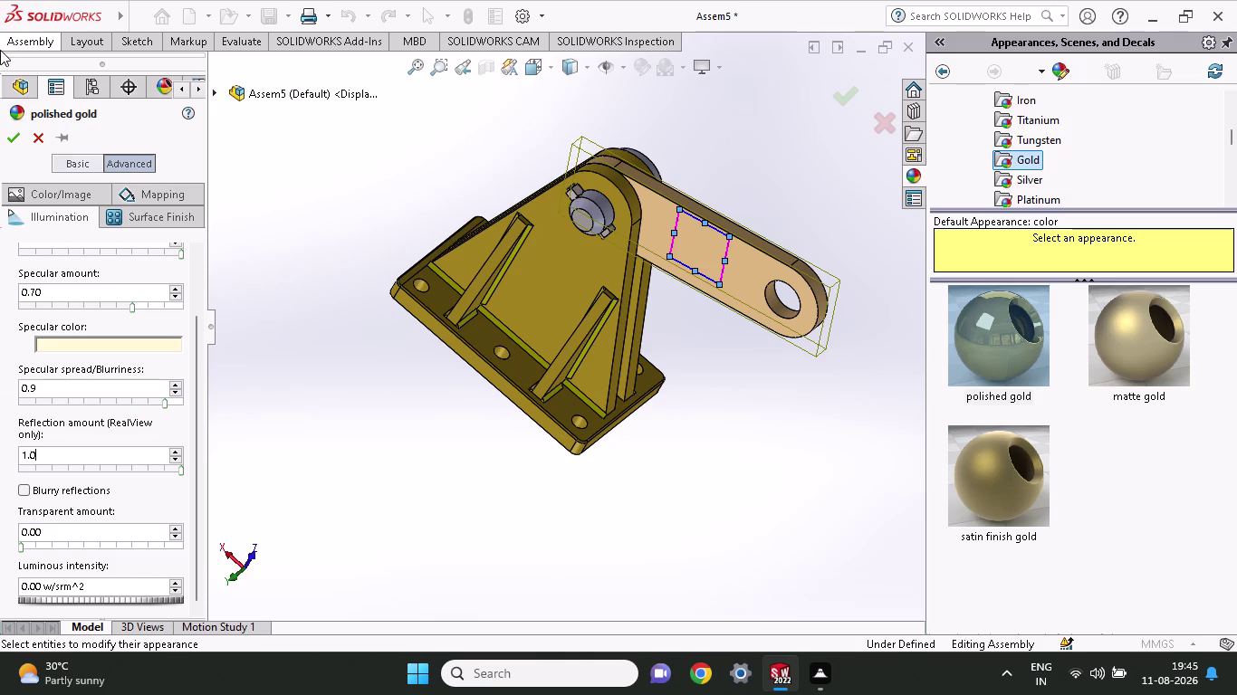
key(BackSpace)
key(BackSpace)
key(BackSpace)
key(1)
text(00)
key(Return)
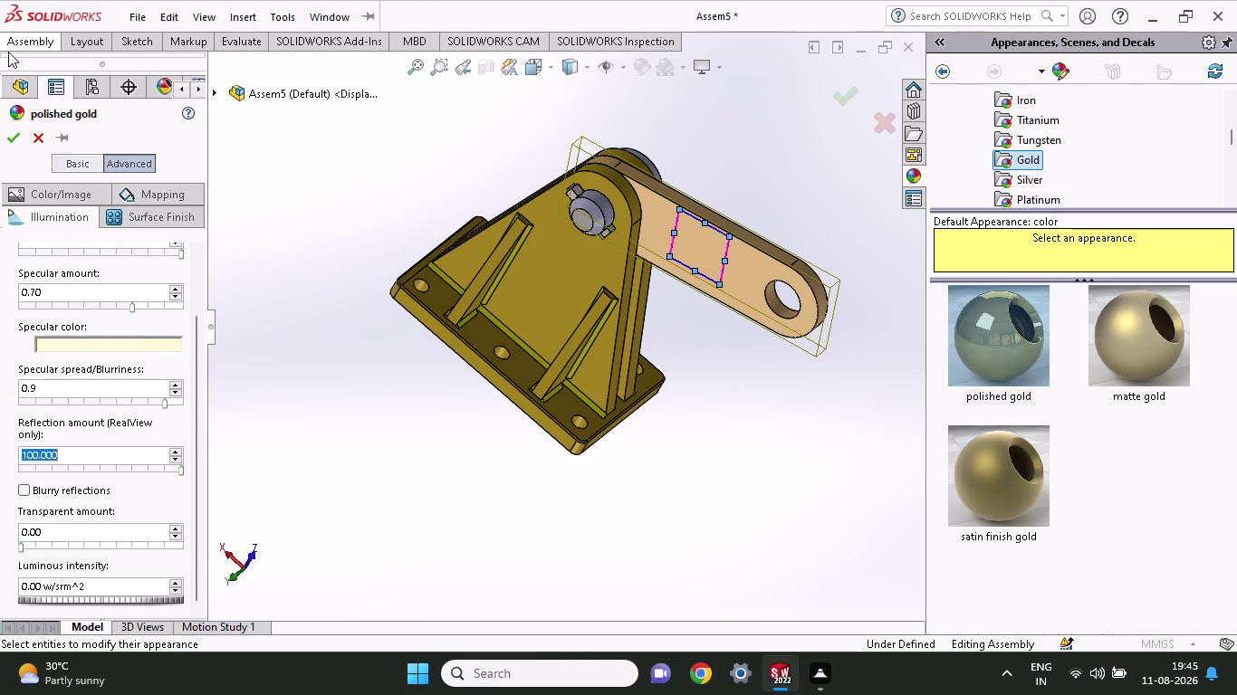
Reapply the polished gold appearance to the link.
click(85, 454)
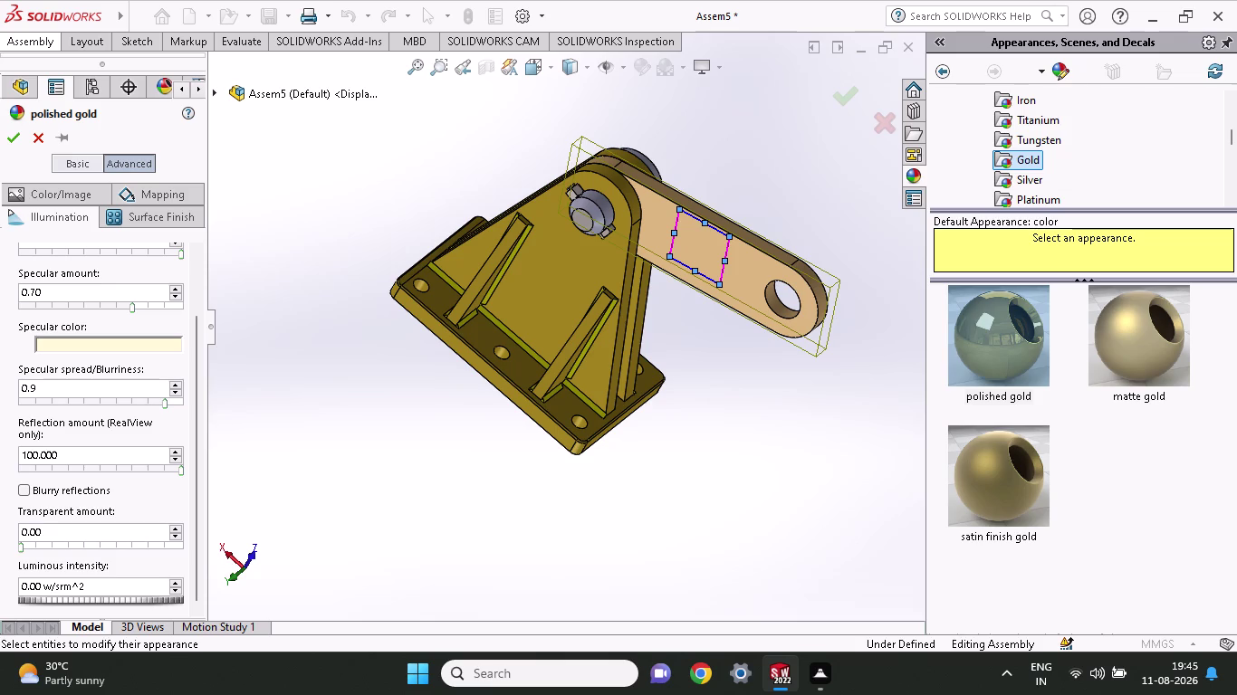
click(85, 454)
drag(995, 351, 776, 277)
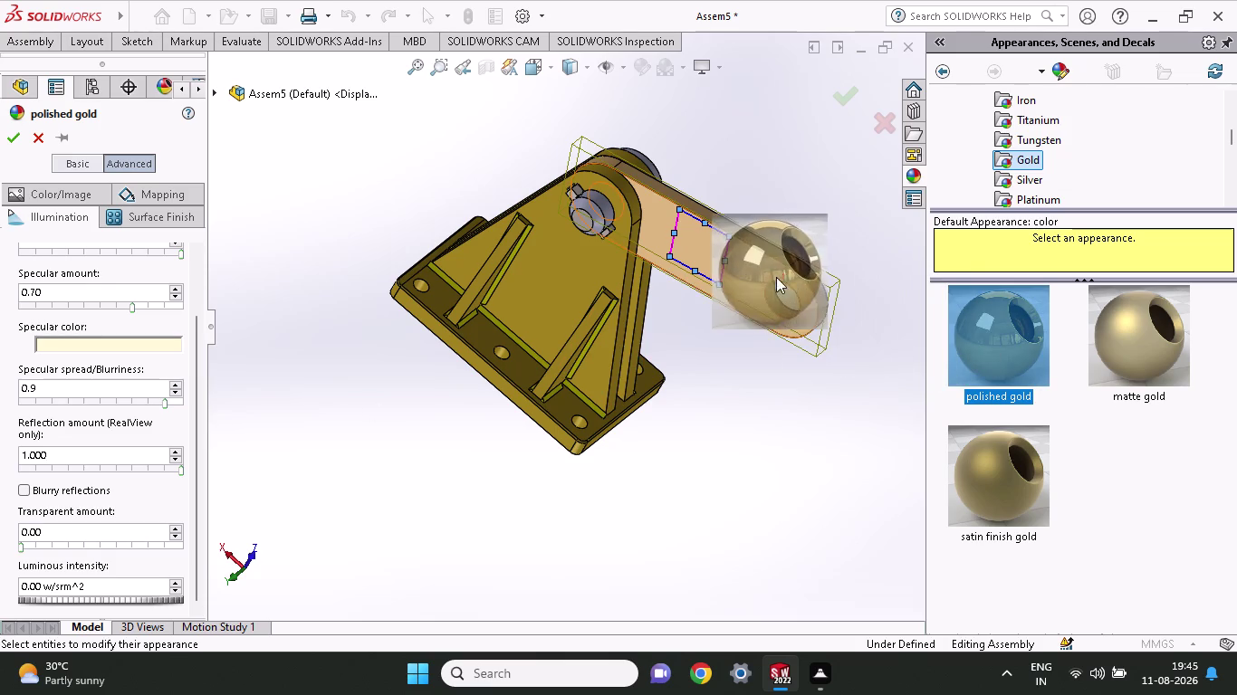
Raise the polished gold's reflection amount step by step to 0.900.
middle_drag(829, 363, 887, 337)
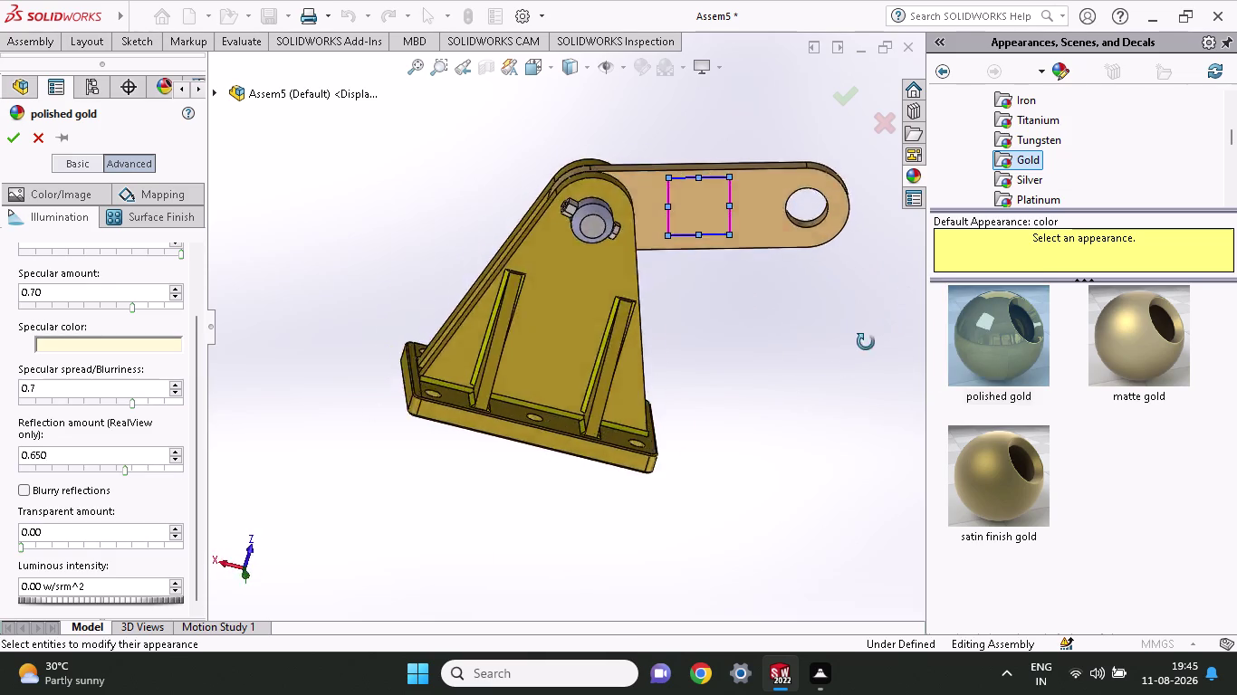
middle_drag(888, 337, 877, 336)
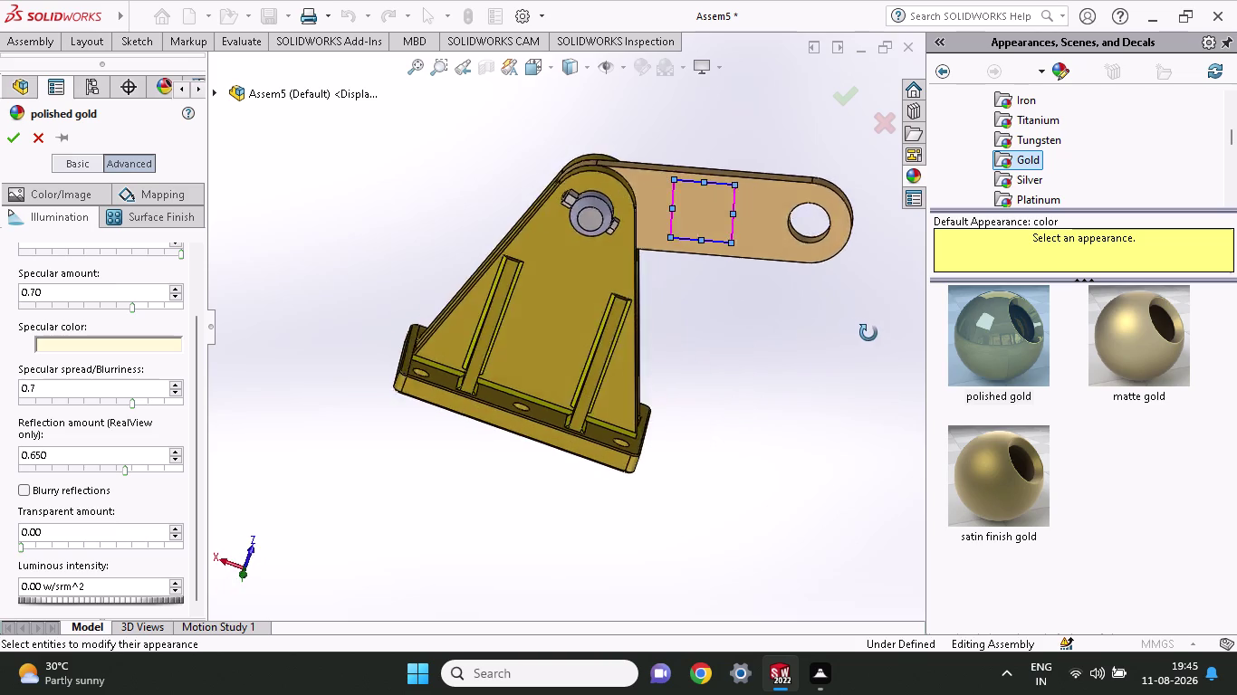
middle_drag(876, 336, 843, 321)
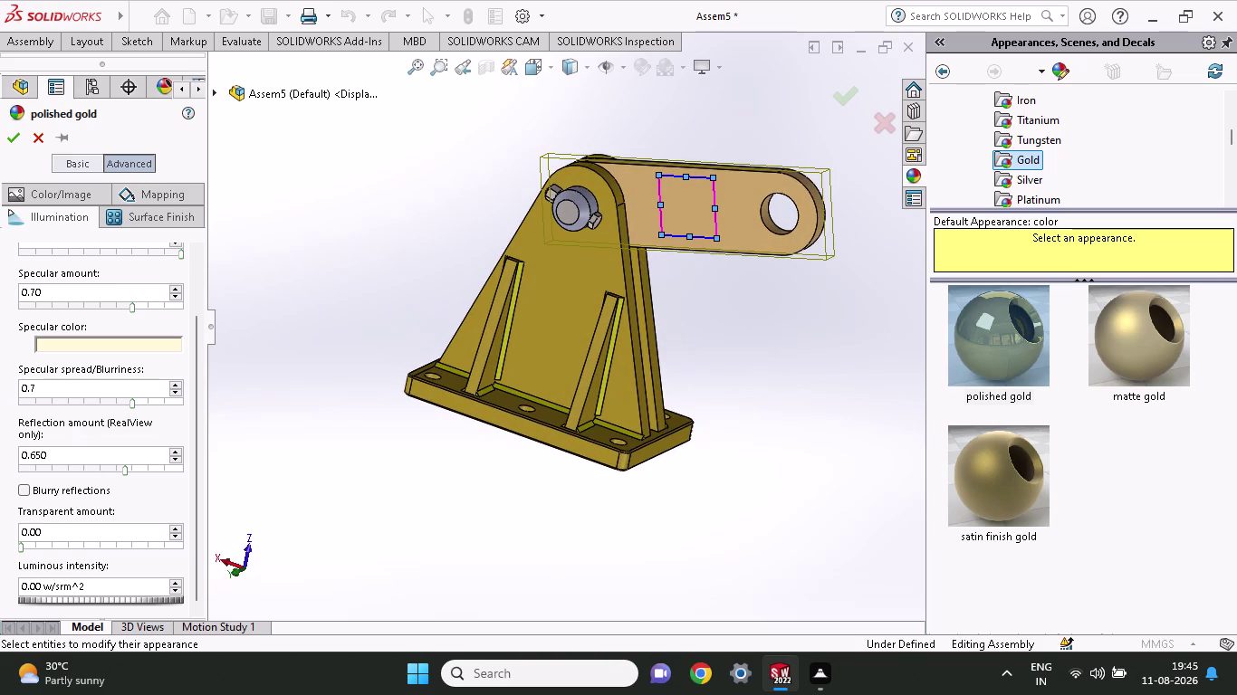
triple_click(180, 457)
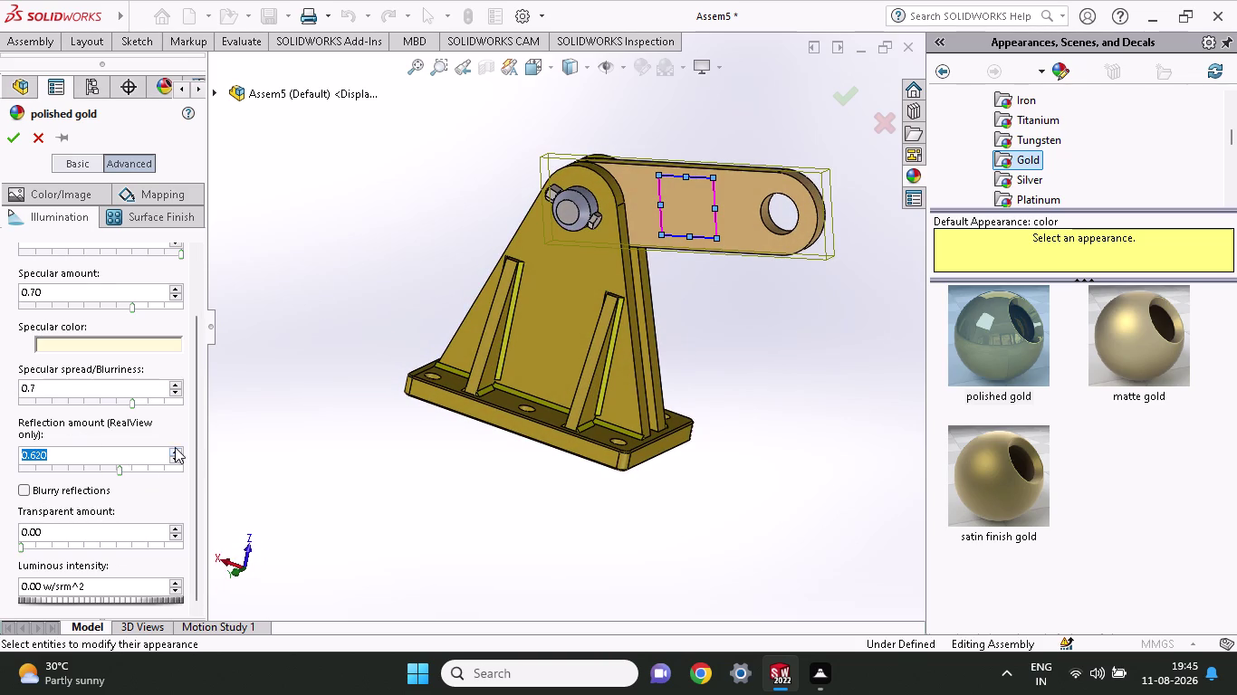
triple_click(175, 448)
triple_click(175, 447)
triple_click(174, 448)
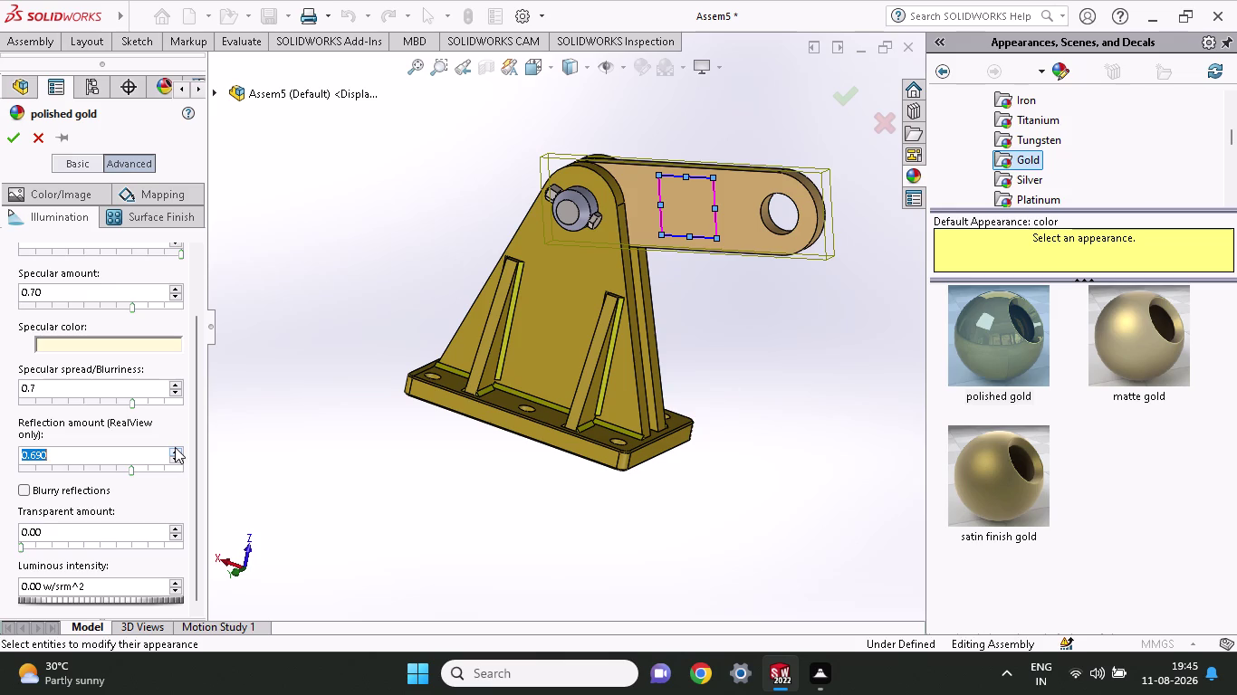
triple_click(175, 447)
double_click(175, 447)
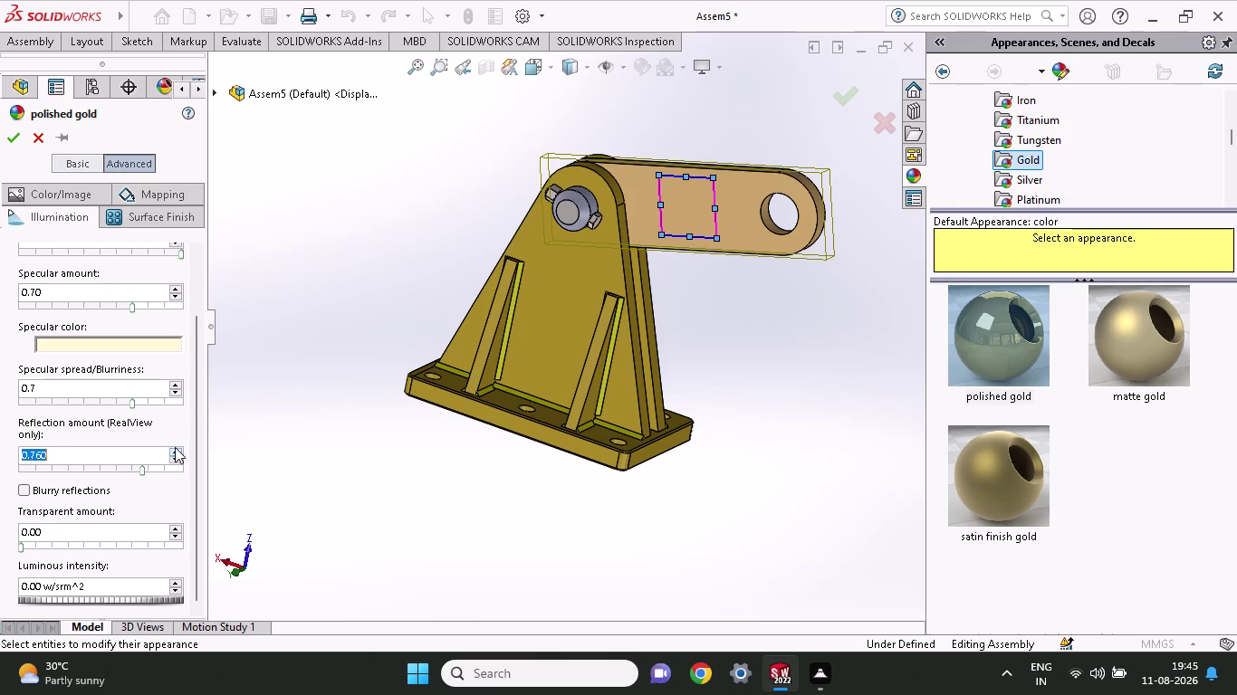
triple_click(174, 447)
triple_click(174, 448)
triple_click(174, 447)
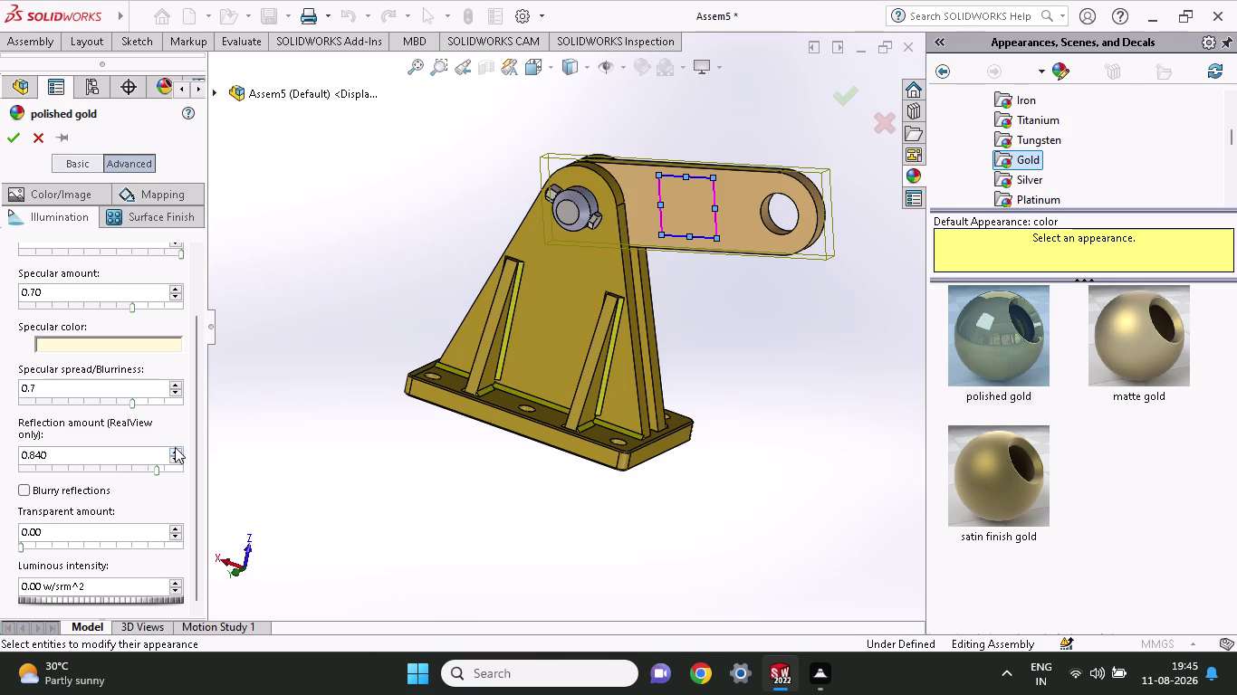
triple_click(175, 447)
double_click(175, 447)
Adjust the luminous intensity and turn on blurry reflections for polished gold.
drag(101, 593, 144, 593)
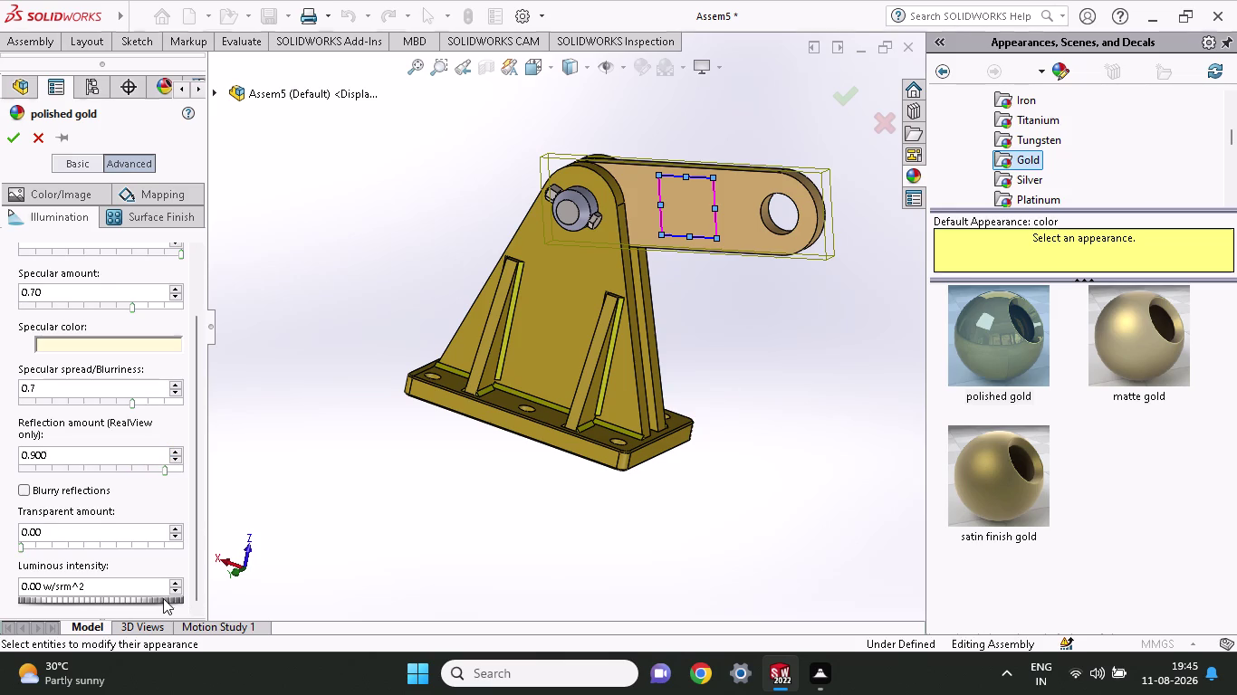
drag(160, 598, 1178, 576)
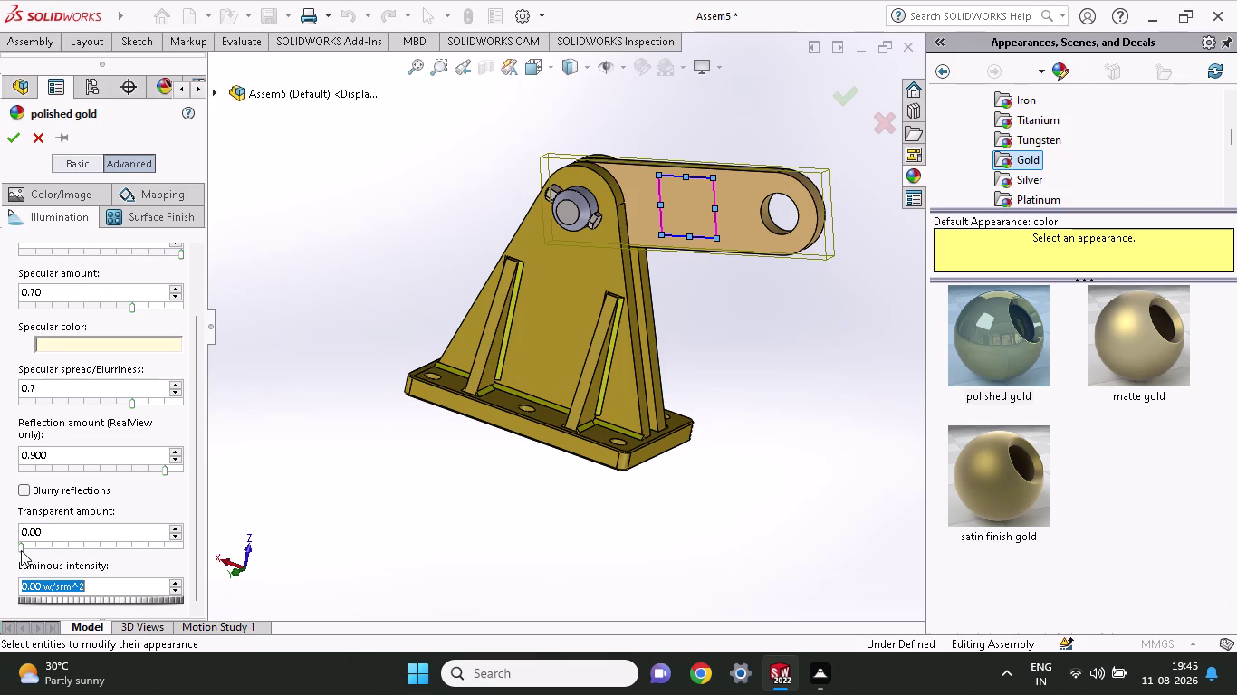
click(28, 490)
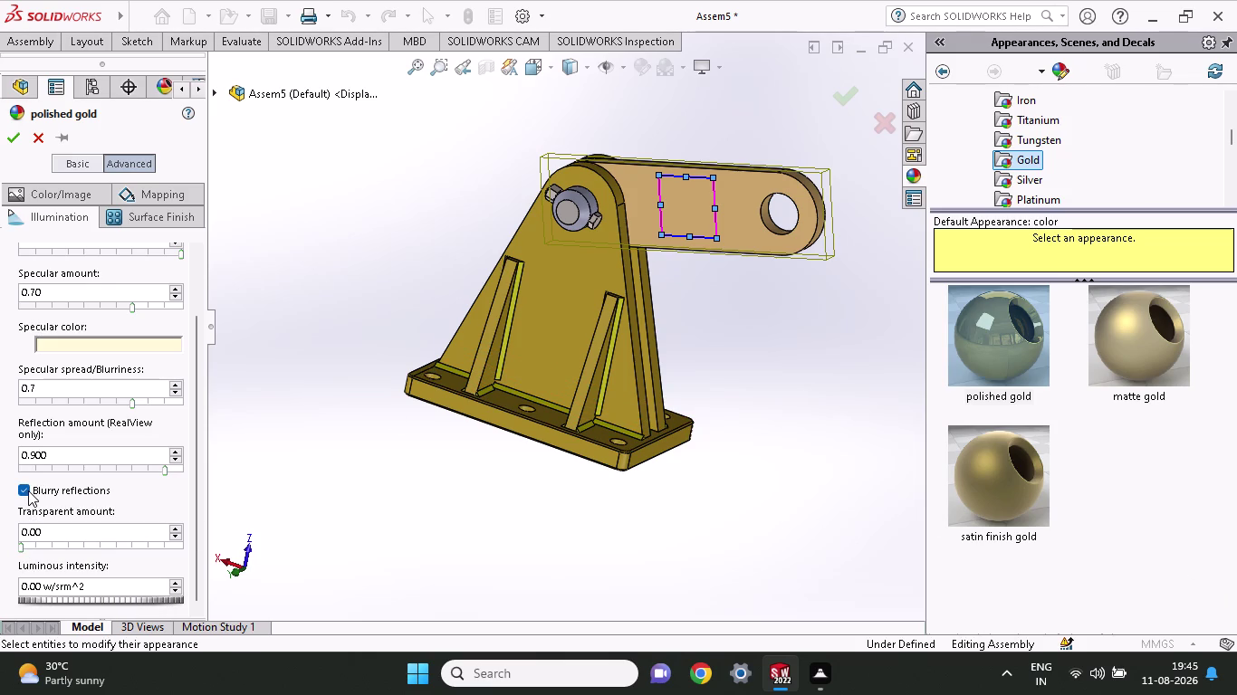
Turn blurry reflections off and push the specular spread up toward maximum.
click(29, 491)
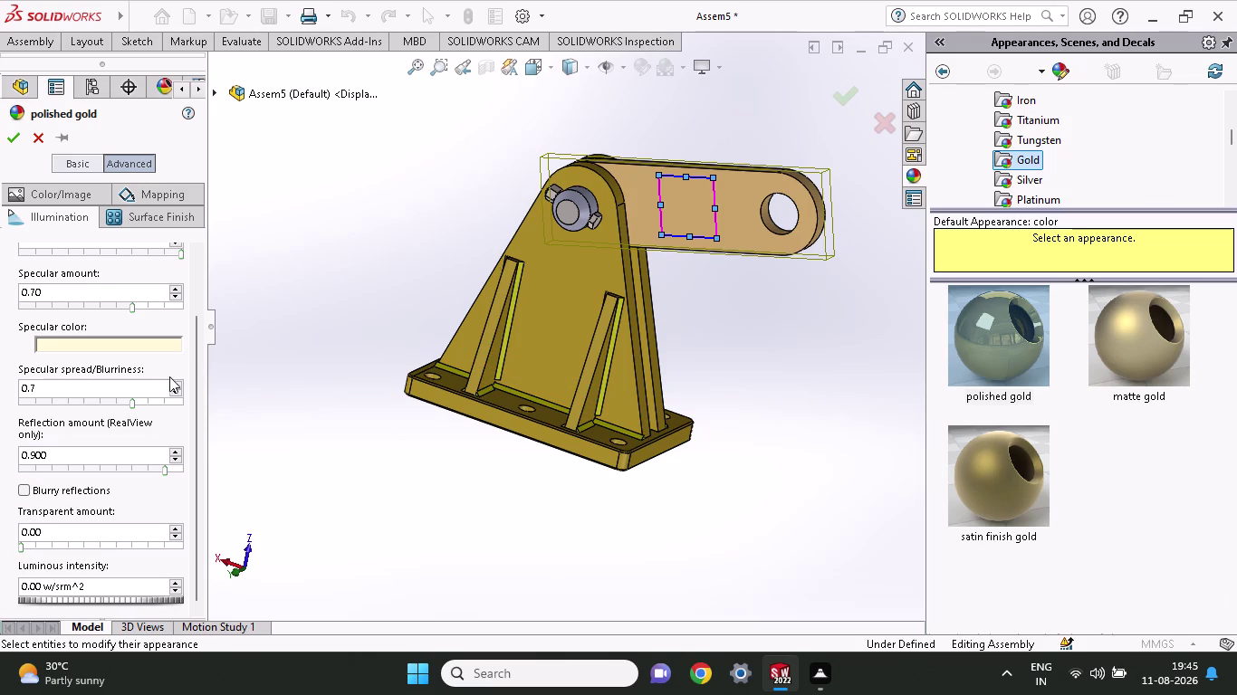
triple_click(176, 383)
triple_click(176, 383)
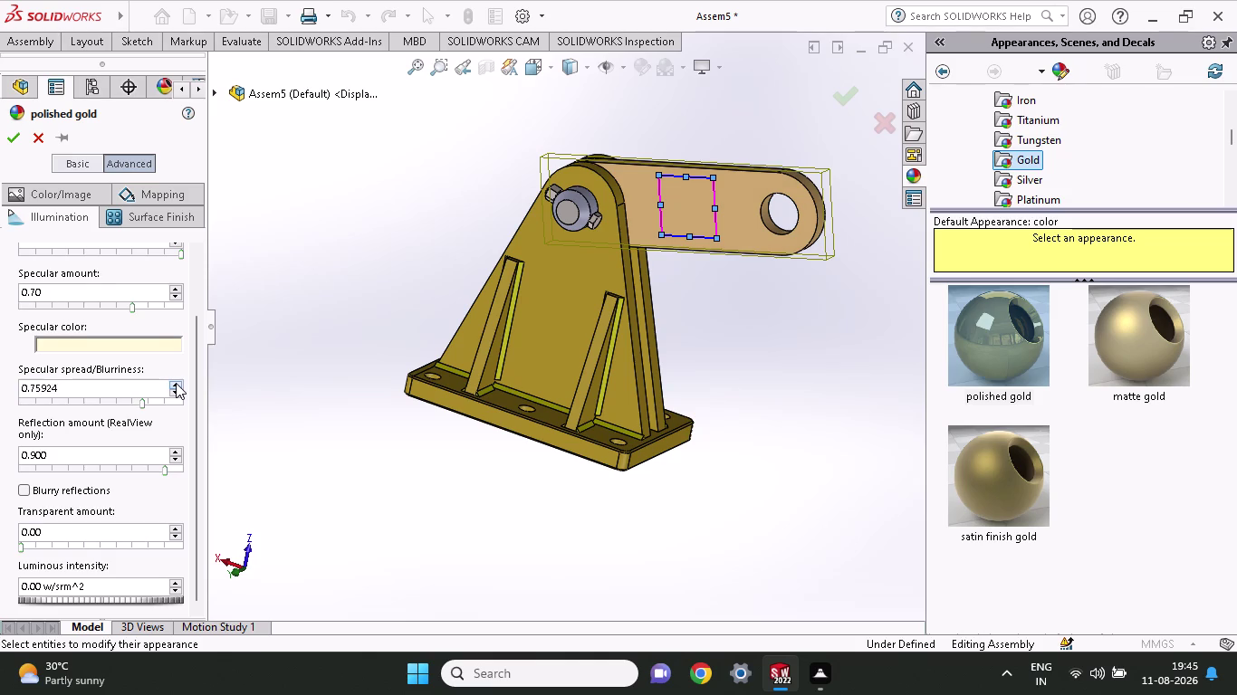
double_click(176, 383)
drag(144, 403, 163, 409)
drag(163, 410, 162, 396)
drag(161, 396, 163, 397)
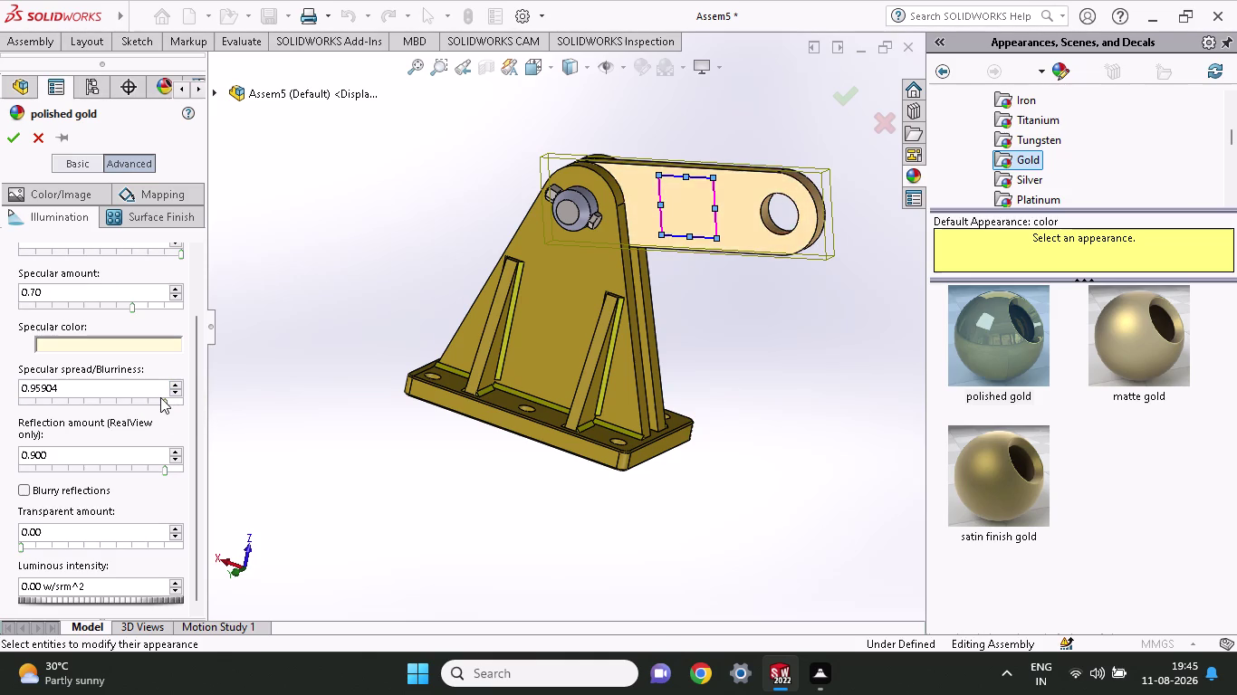
drag(163, 398, 58, 393)
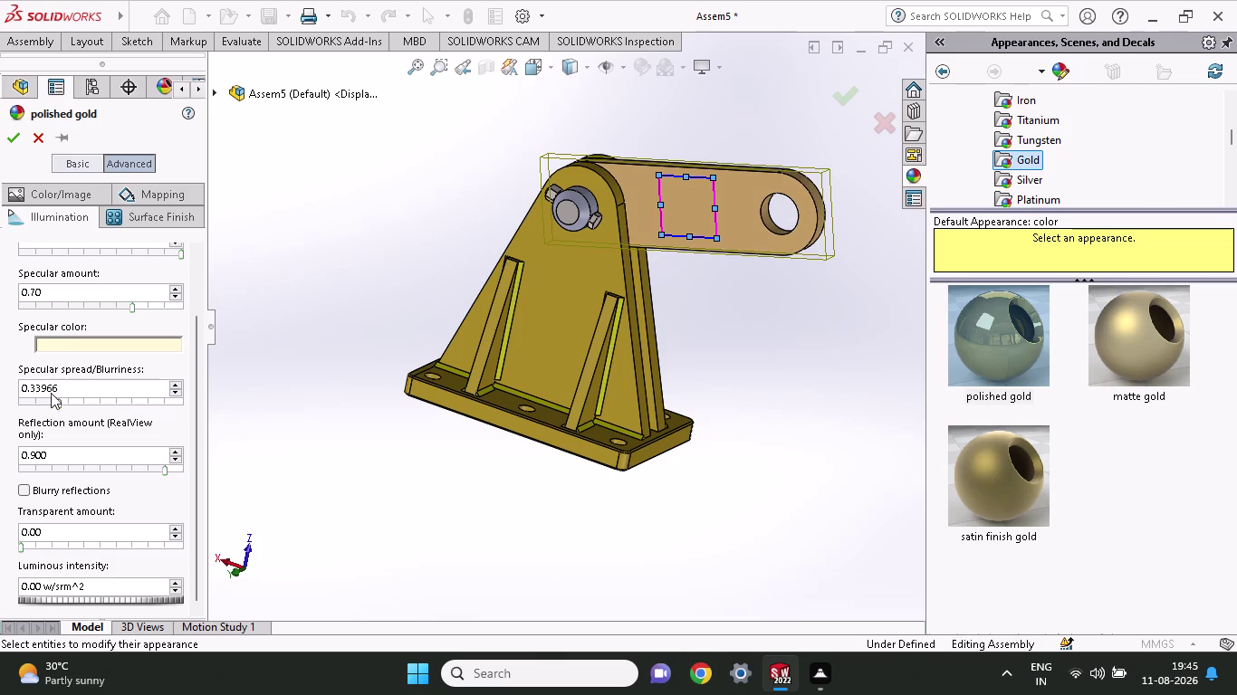
Settle the specular spread around 0.55, with specular amount at 0.81.
drag(58, 393, 107, 406)
drag(106, 406, 108, 406)
drag(137, 307, 227, 297)
drag(227, 297, 213, 296)
drag(150, 308, 155, 309)
drag(155, 310, 153, 299)
scroll(up, 3)
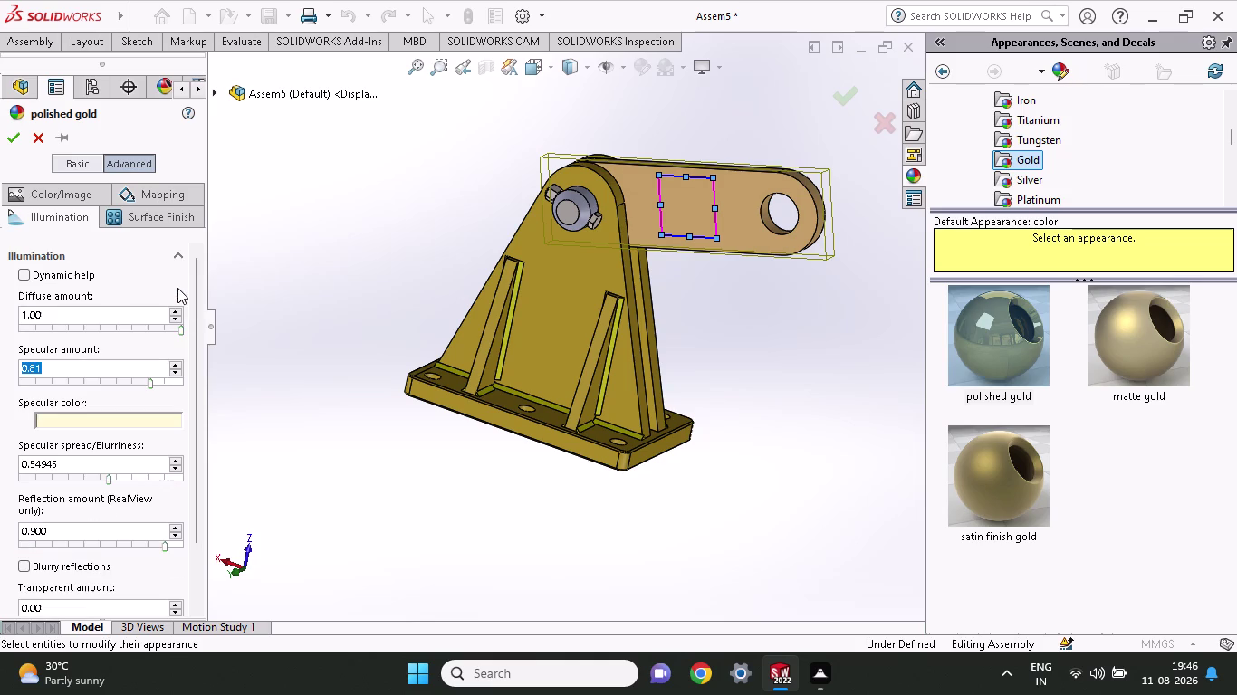
Drop polished gold's diffuse amount to zero, then restore it to full.
drag(175, 329, 112, 329)
click(112, 330)
drag(147, 332, 16, 335)
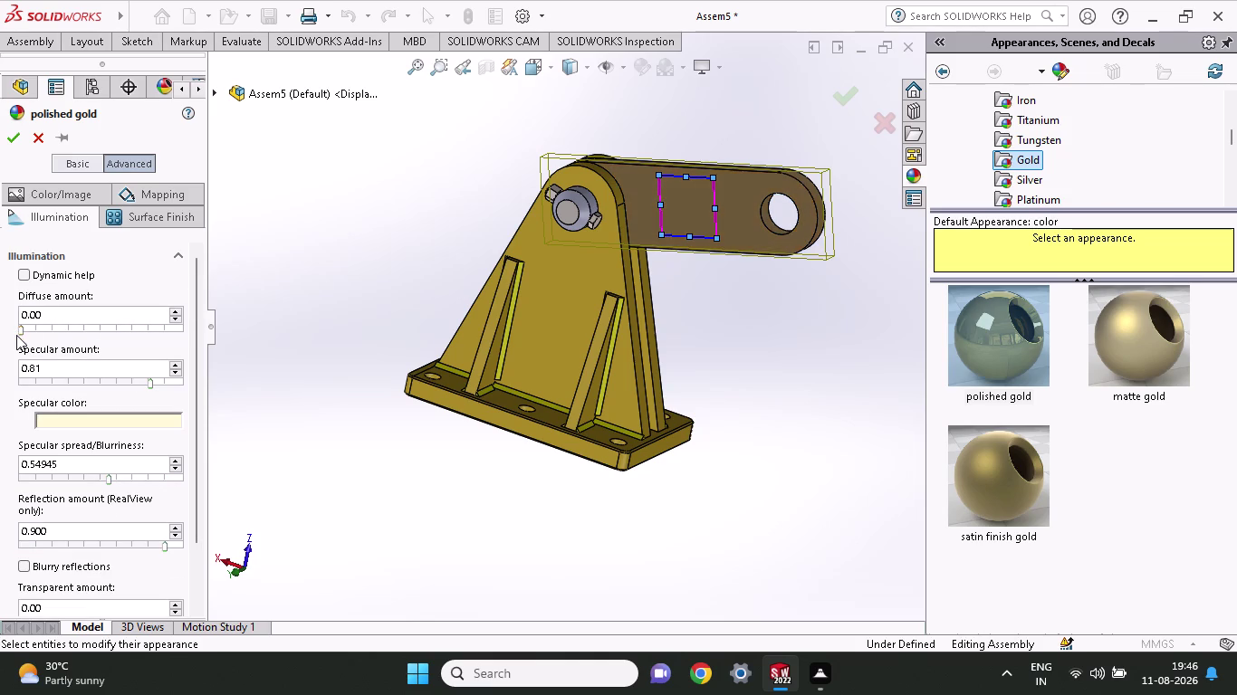
drag(16, 335, 188, 338)
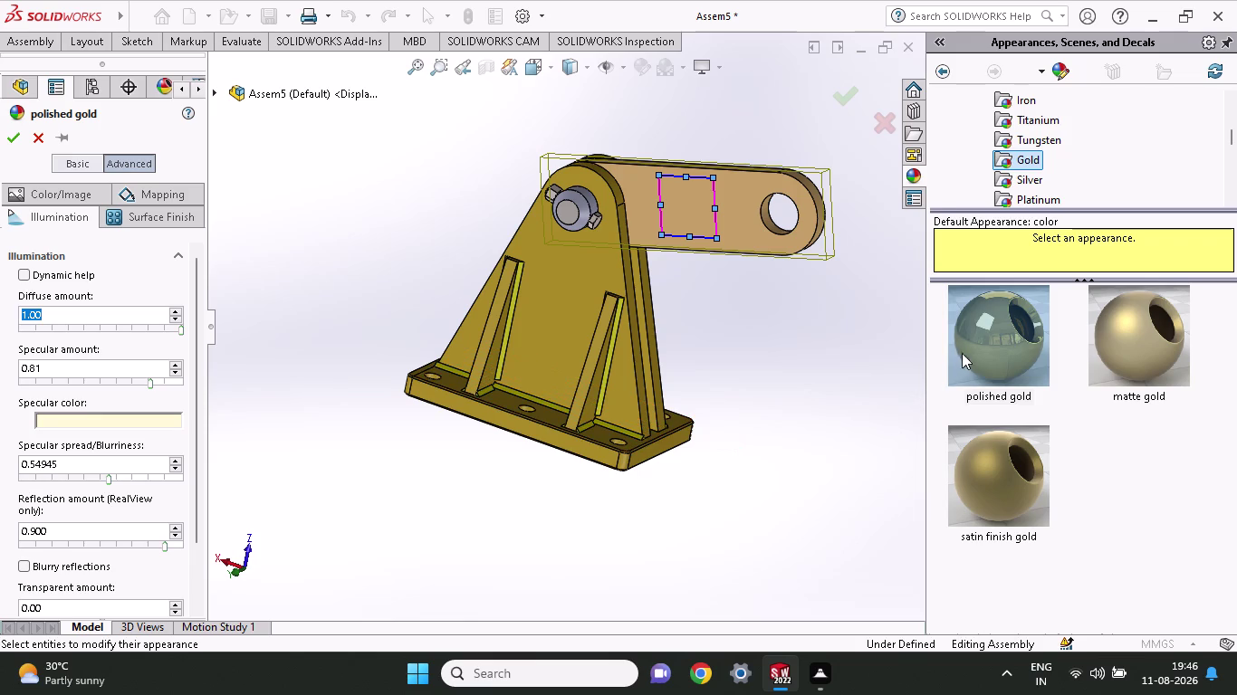
Load satin finish gold for editing with Dynamic help on, opening its specular colour choices.
drag(965, 342, 772, 224)
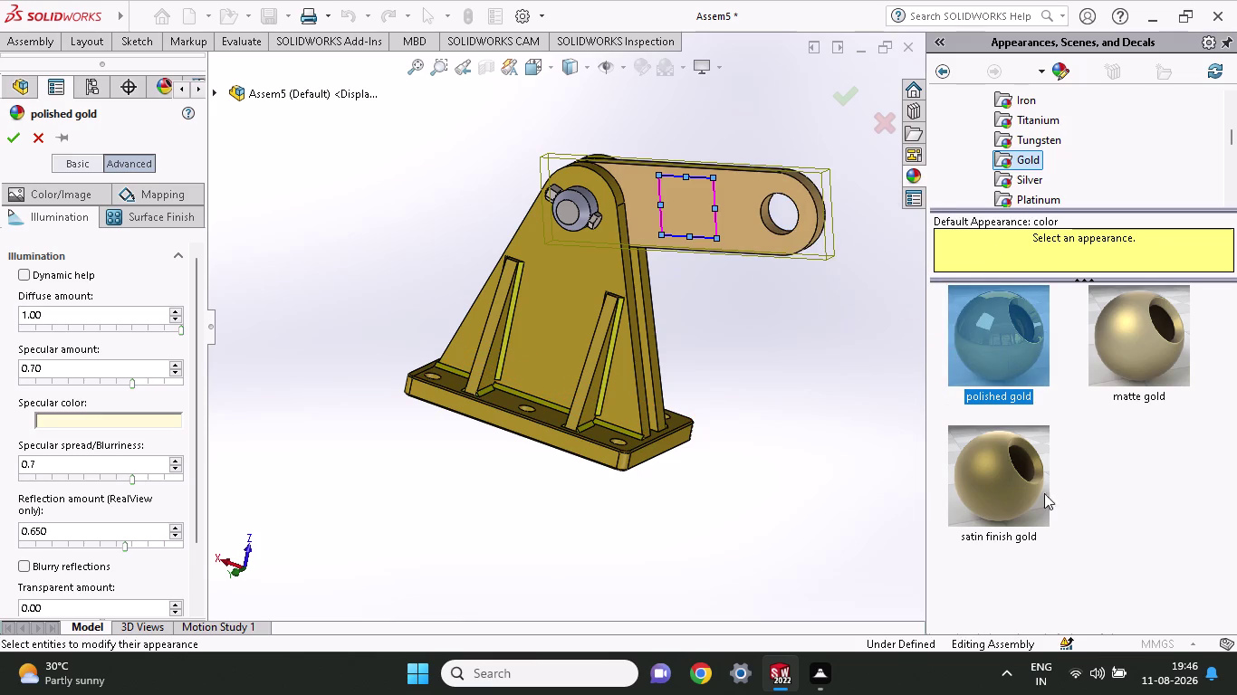
drag(997, 488, 762, 230)
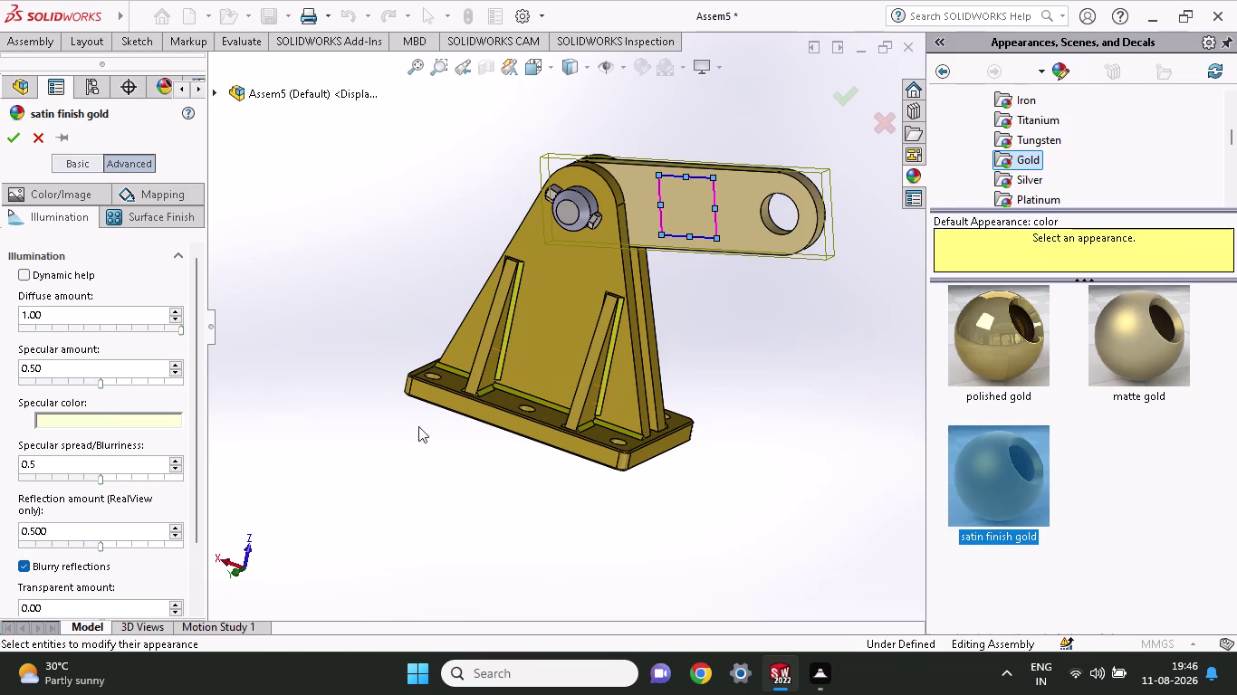
click(20, 275)
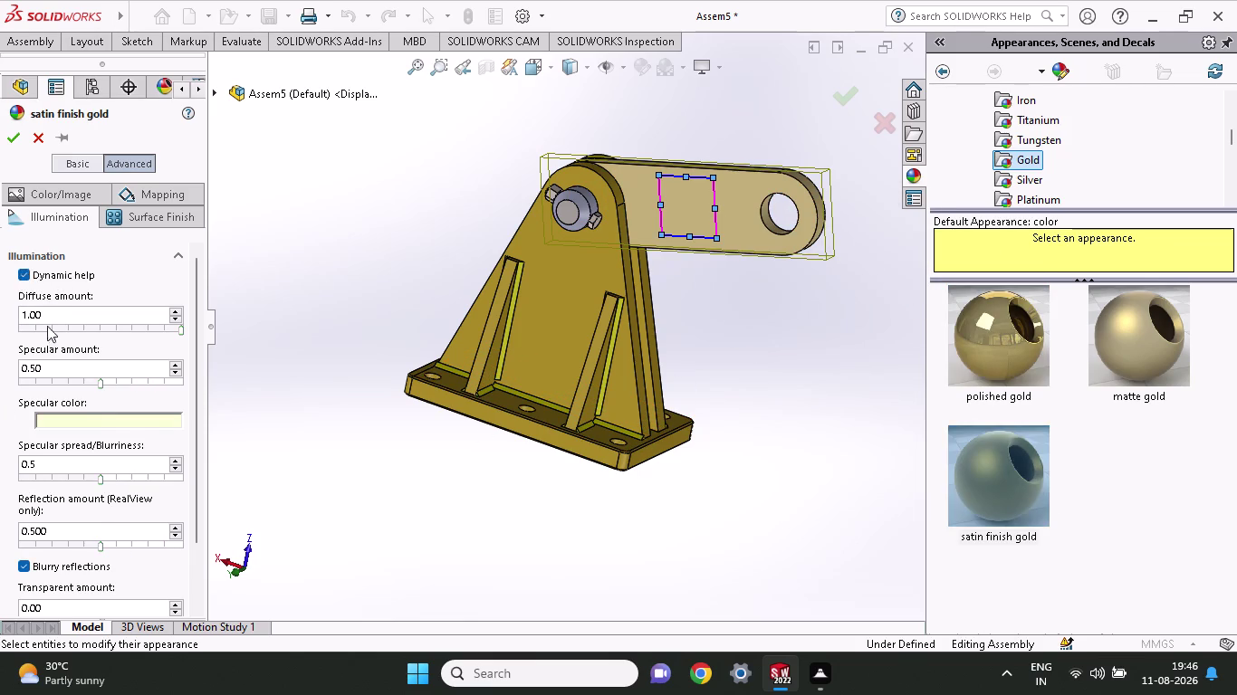
scroll(down, 3)
scroll(down, 3)
scroll(down, 3)
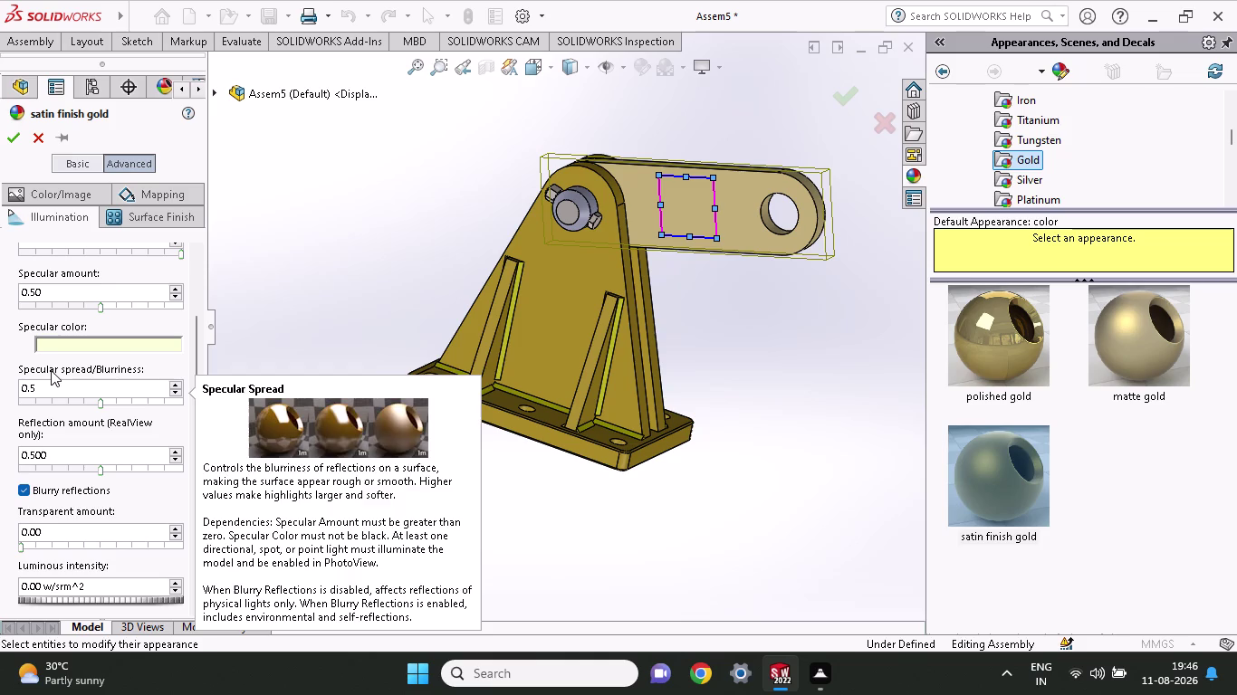
click(57, 343)
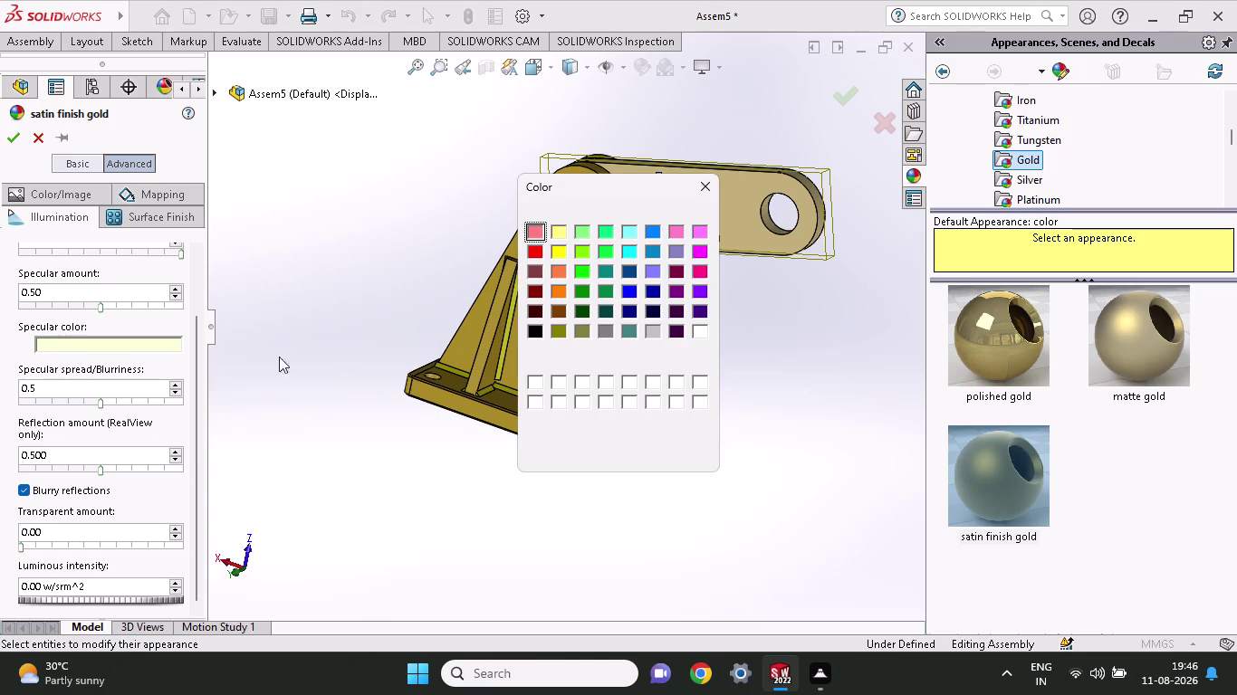
Change satin finish gold's specular colour from red to yellow, then load polished gold.
click(530, 245)
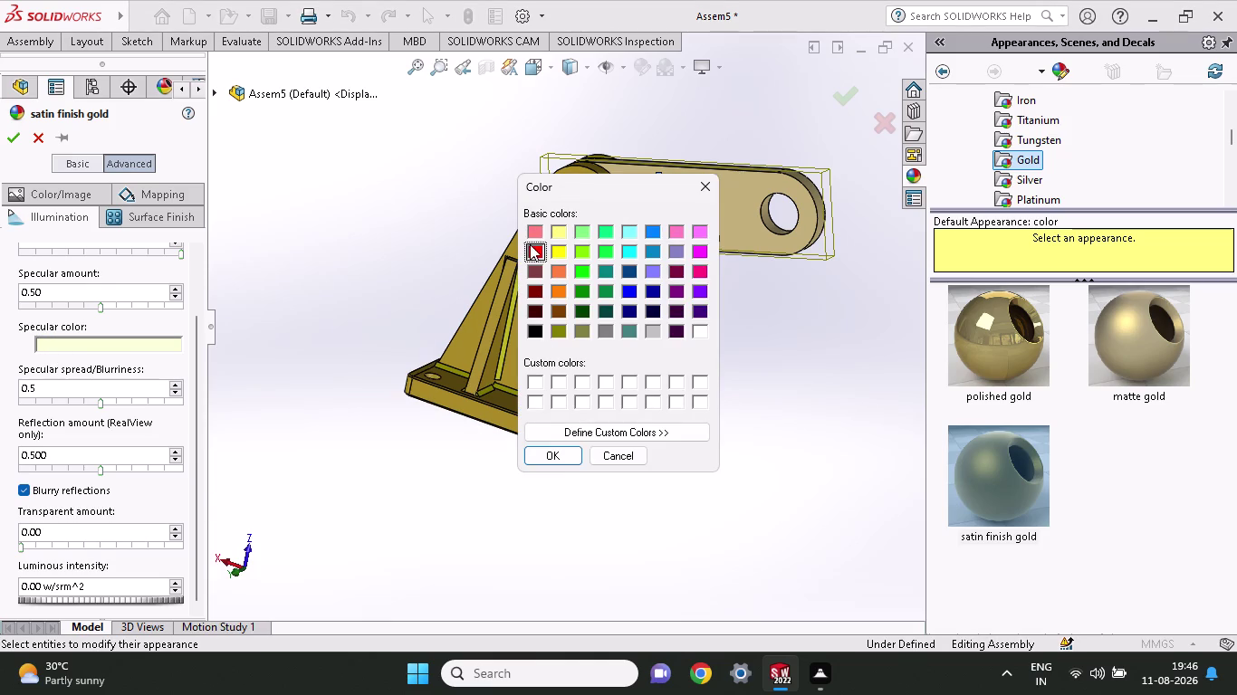
click(558, 455)
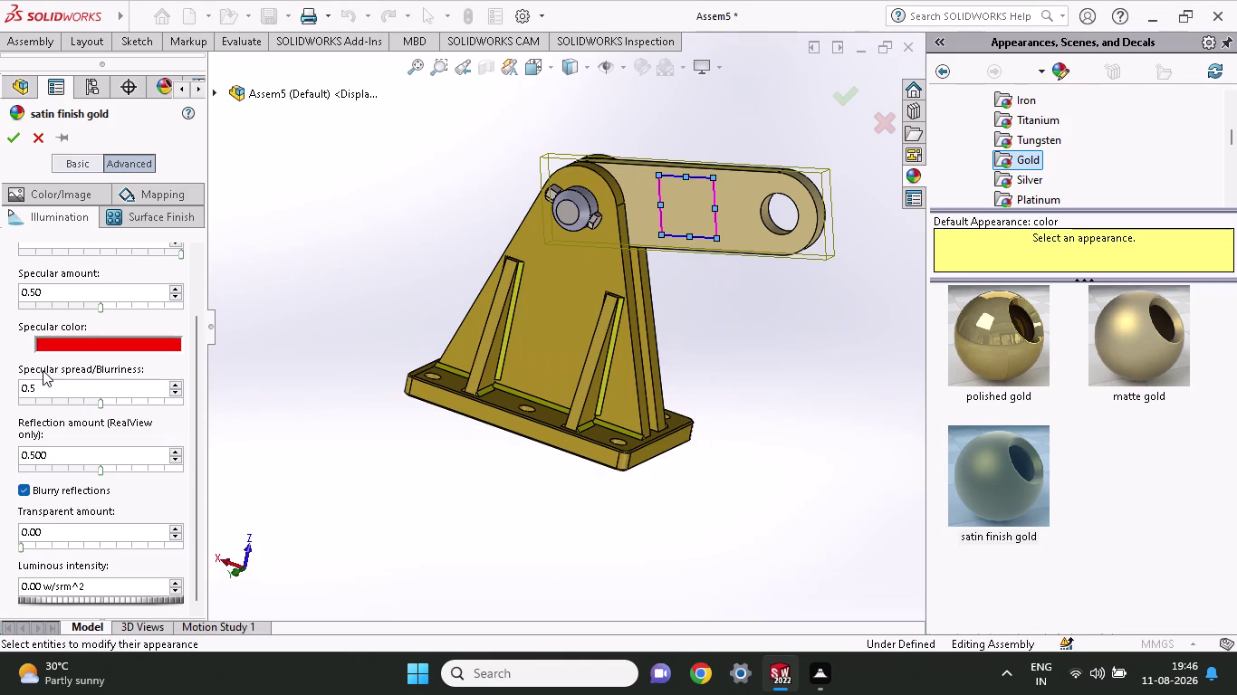
click(139, 346)
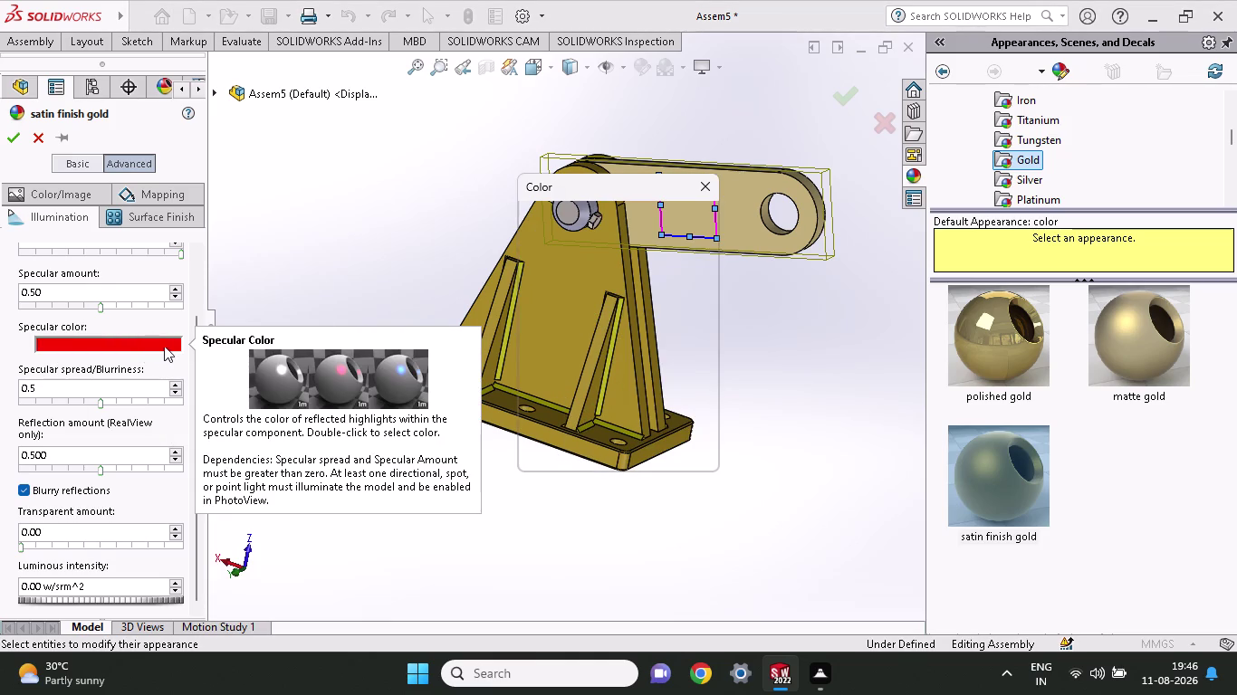
click(565, 250)
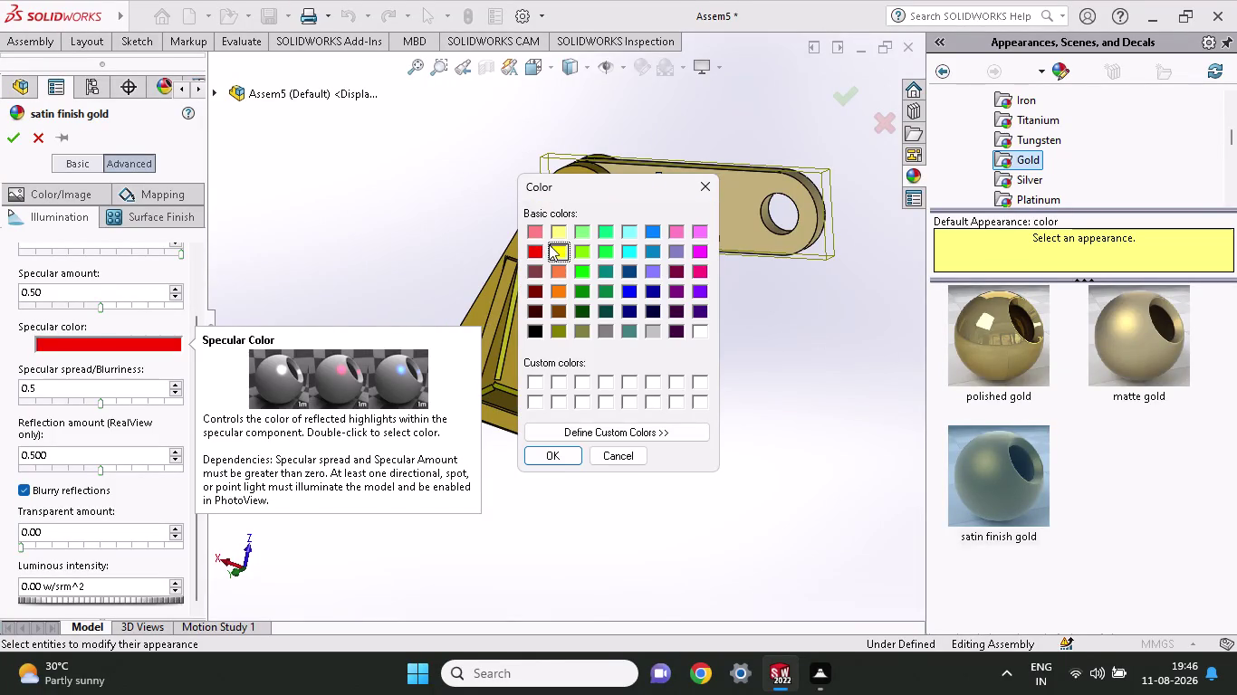
click(555, 246)
click(551, 454)
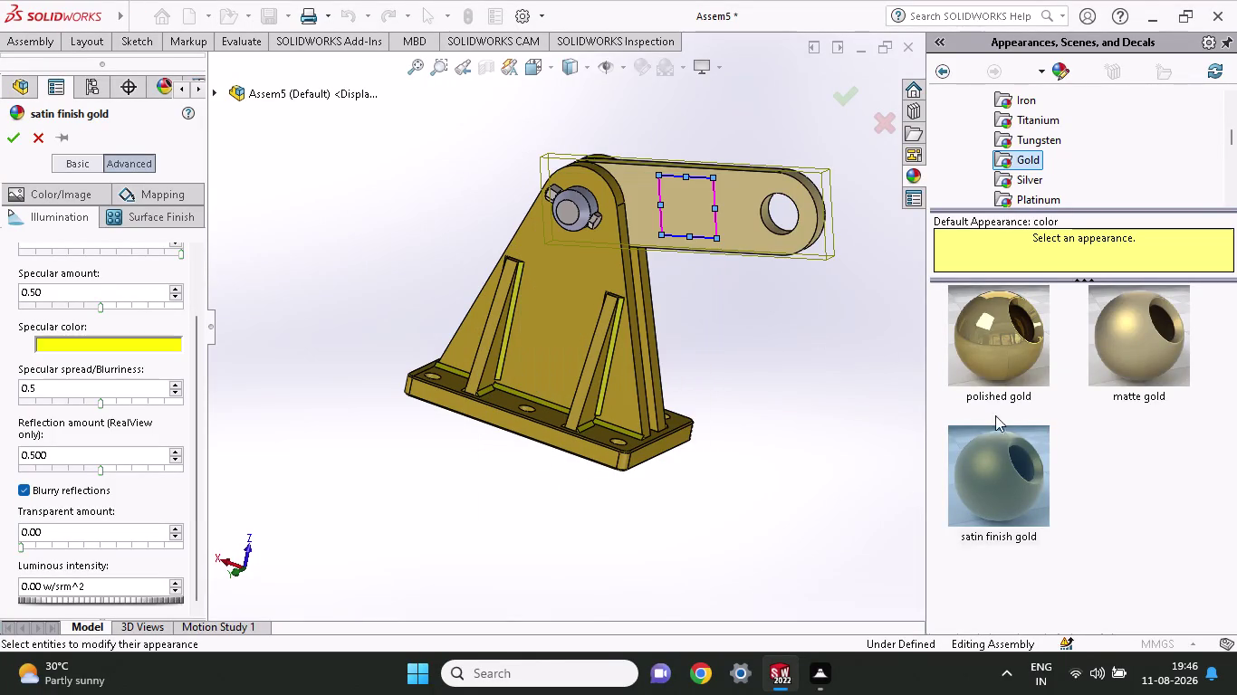
drag(987, 346, 736, 215)
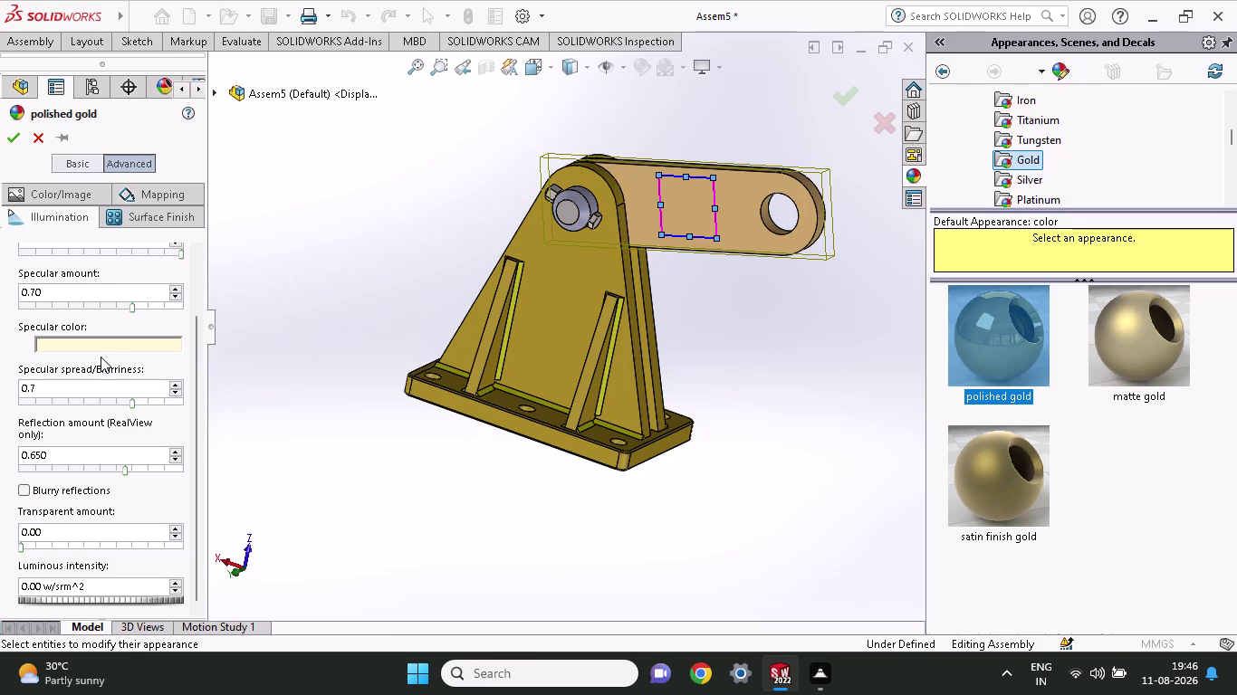
Test polished gold's specular spread at 0 and 0.999, then put satin finish gold on the link.
drag(133, 403, 0, 377)
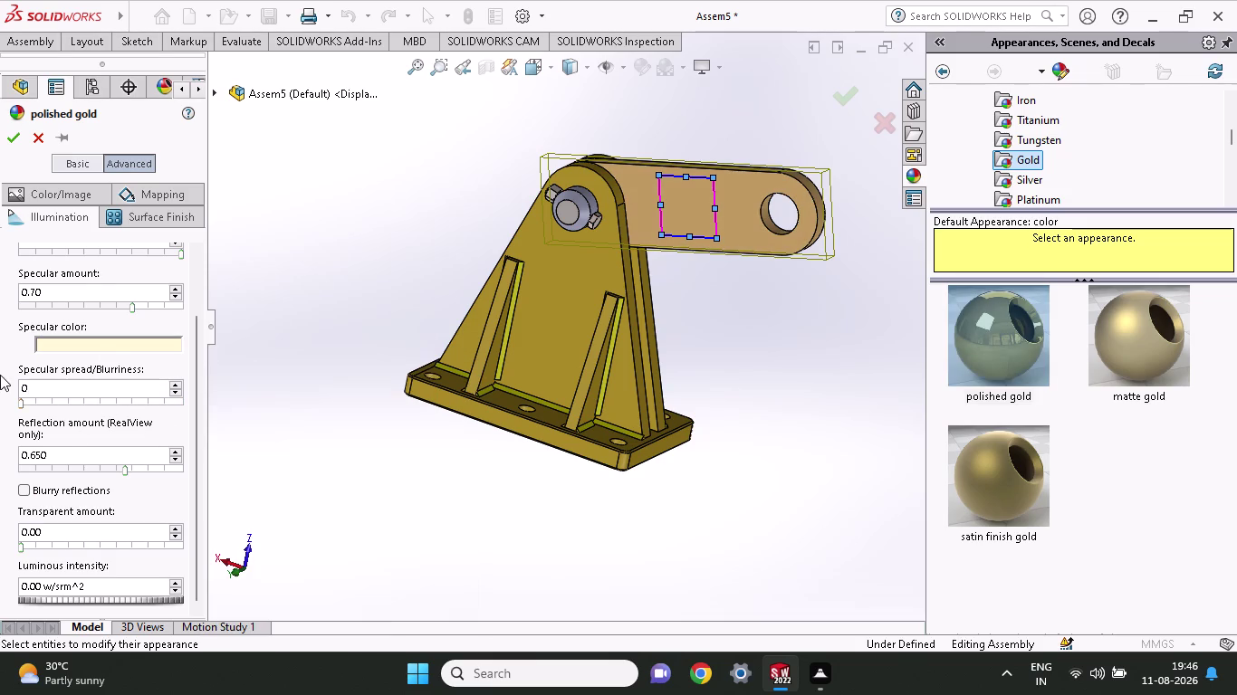
drag(0, 376, 202, 399)
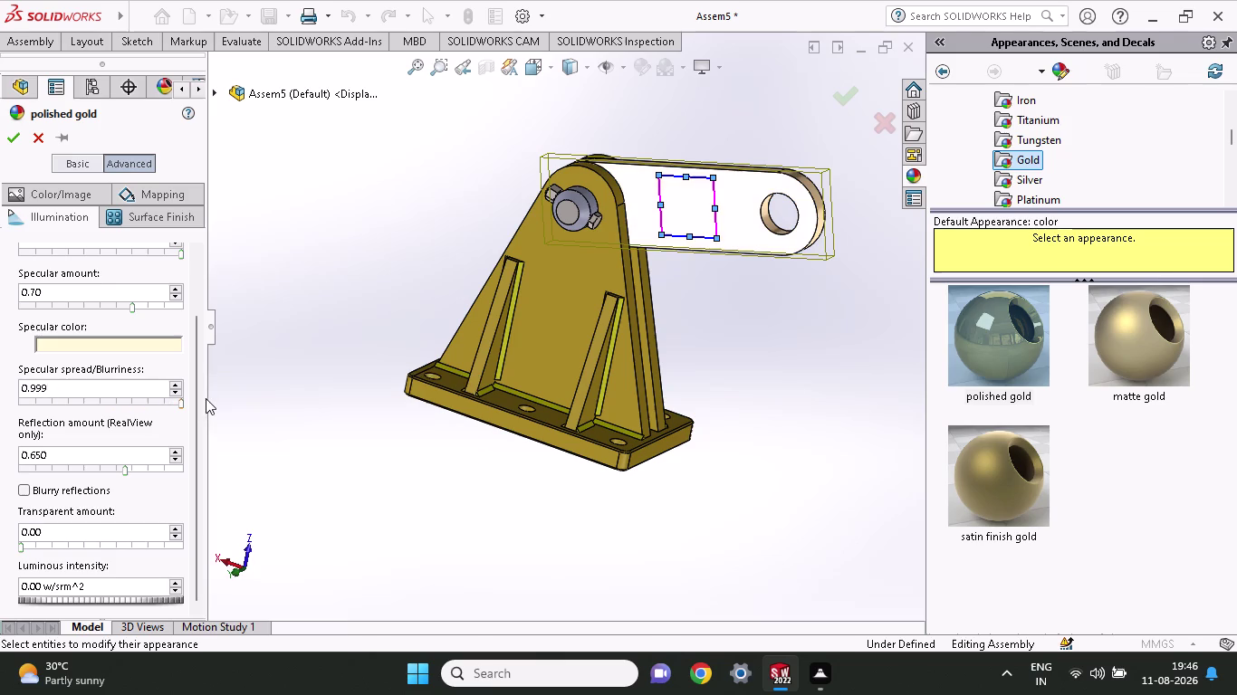
drag(203, 399, 209, 398)
drag(966, 349, 804, 253)
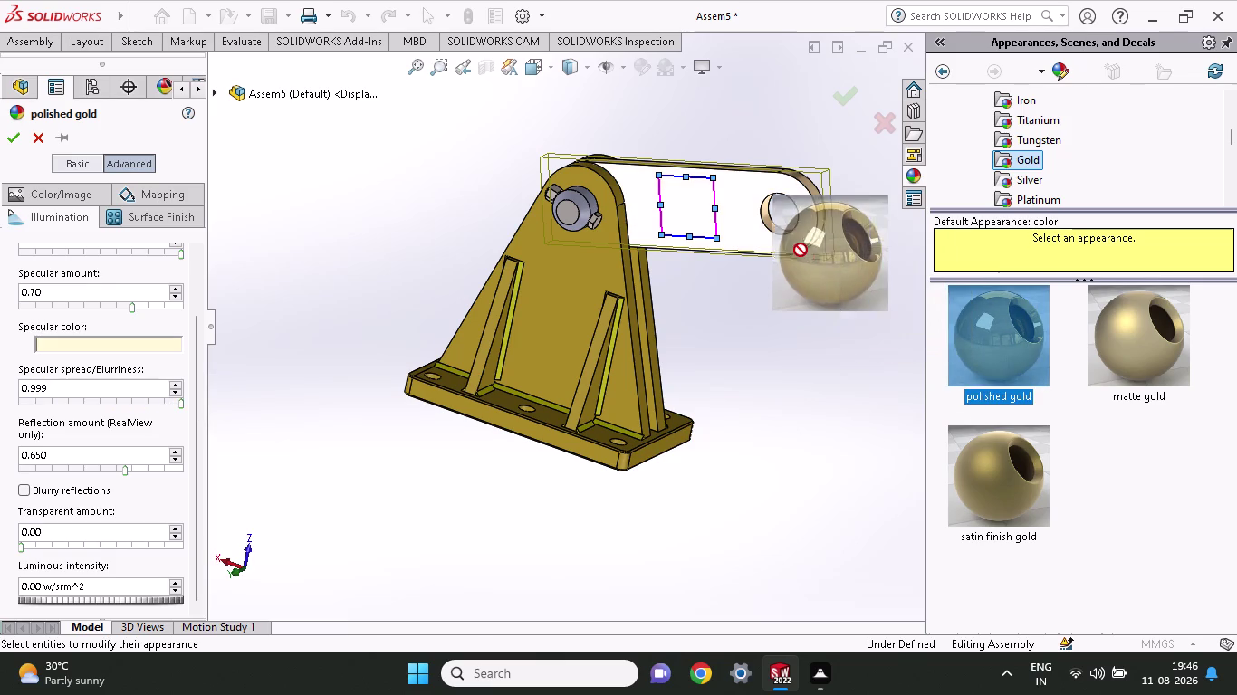
drag(803, 254, 714, 228)
drag(1025, 474, 724, 223)
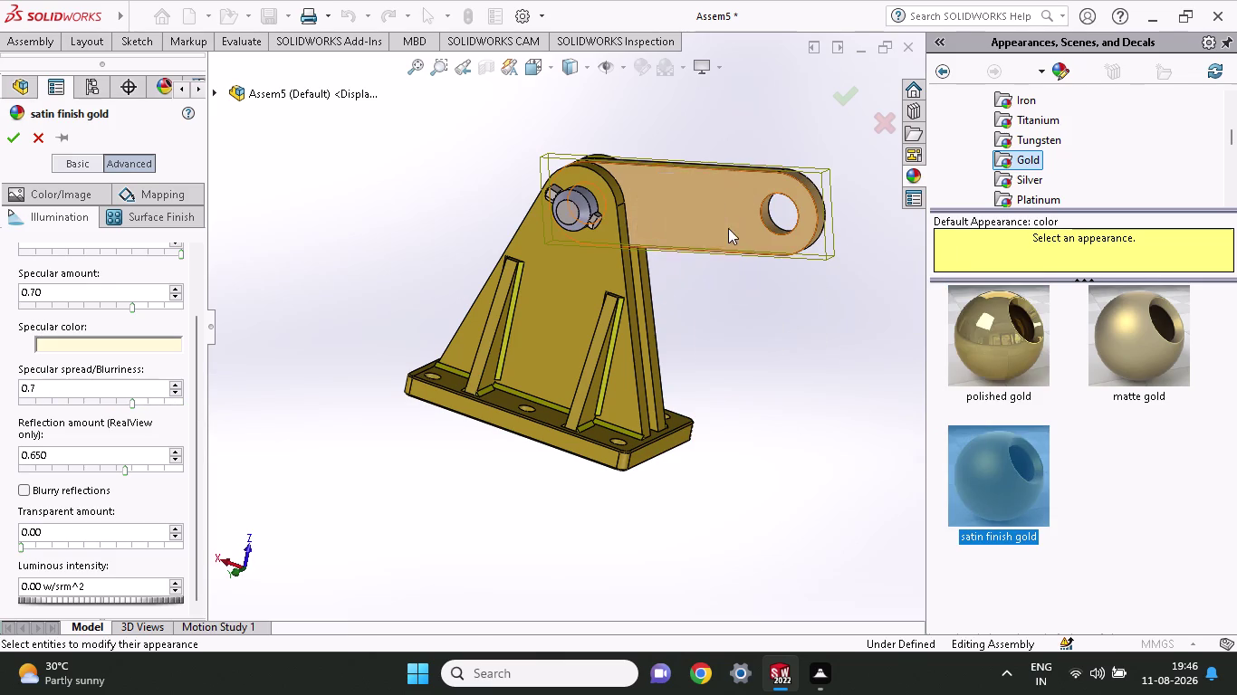
drag(1135, 337, 722, 206)
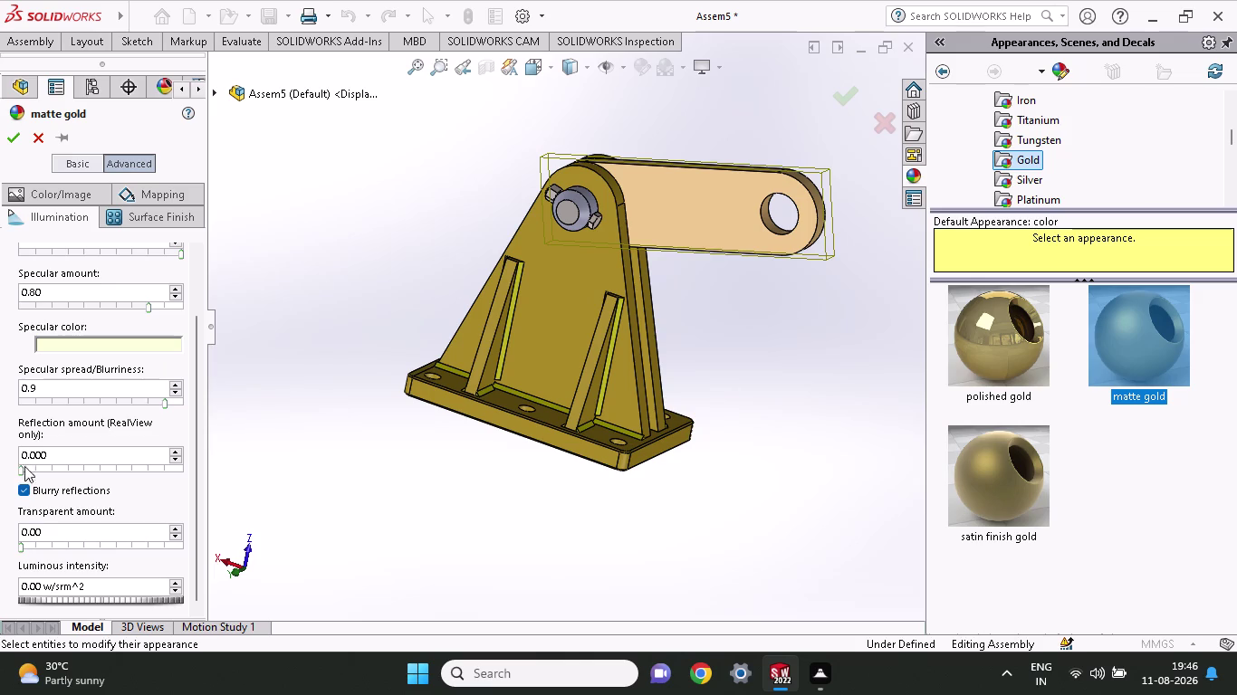
Tune matte gold's reflection amount to about 0.74 and specular spread to about 0.7.
drag(19, 474, 128, 480)
drag(128, 481, 243, 482)
drag(182, 468, 140, 465)
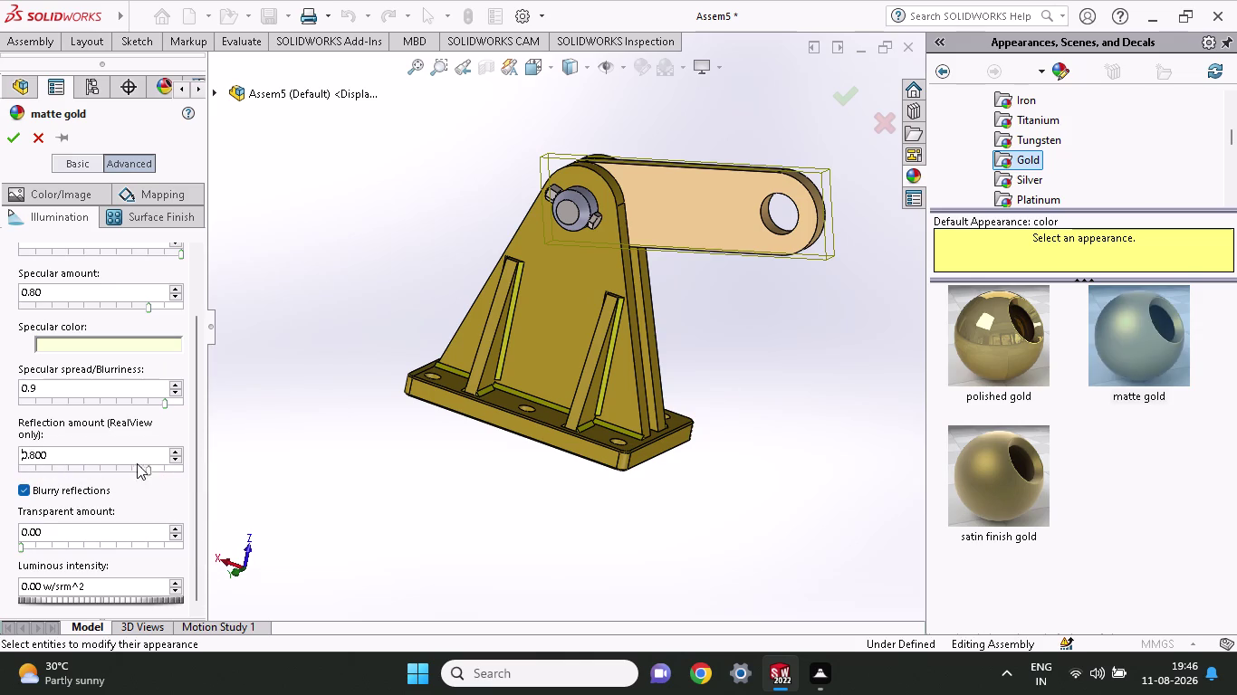
drag(141, 464, 106, 463)
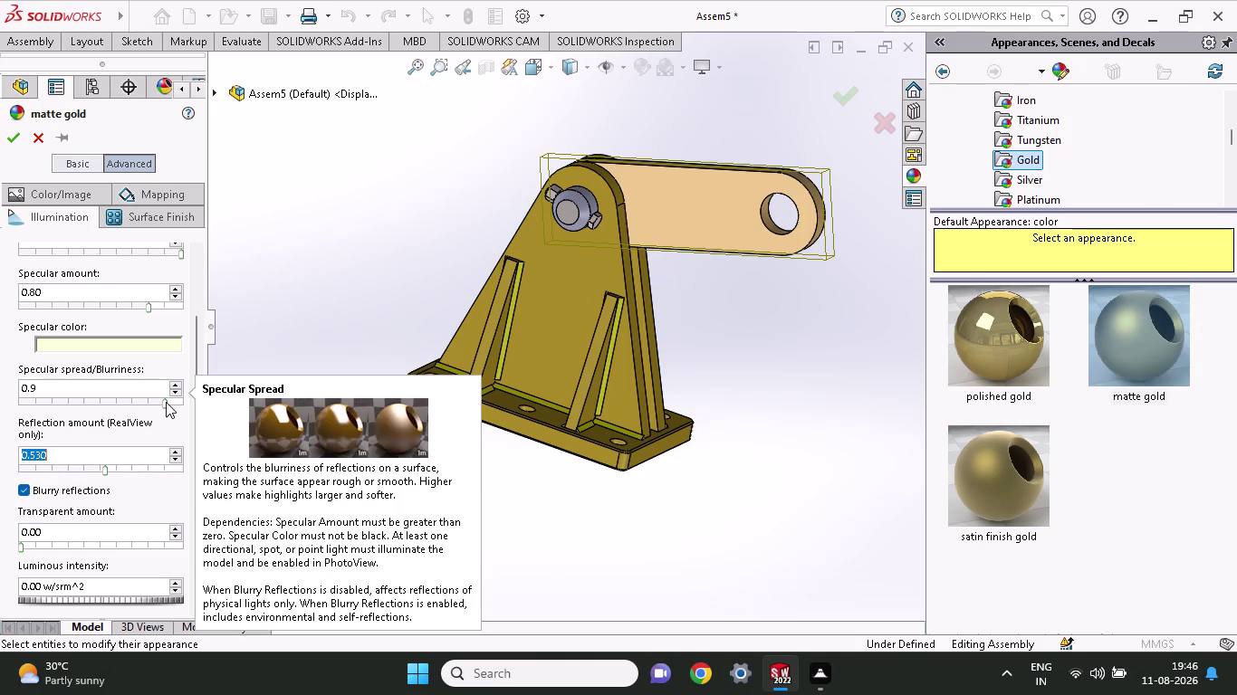
drag(166, 402, 121, 403)
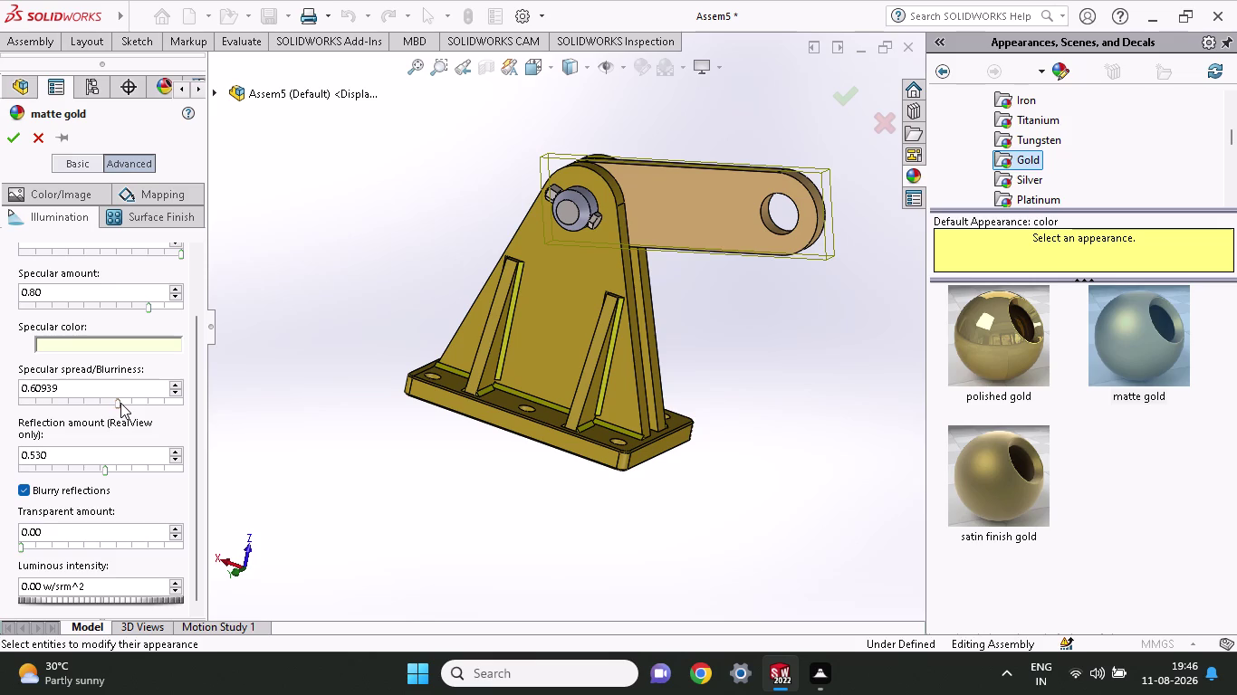
drag(121, 403, 131, 405)
click(108, 477)
drag(103, 473, 128, 476)
drag(129, 476, 138, 477)
Set matte gold's luminous intensity to 0.25 w/srm^2 after trying nearby values.
scroll(down, 3)
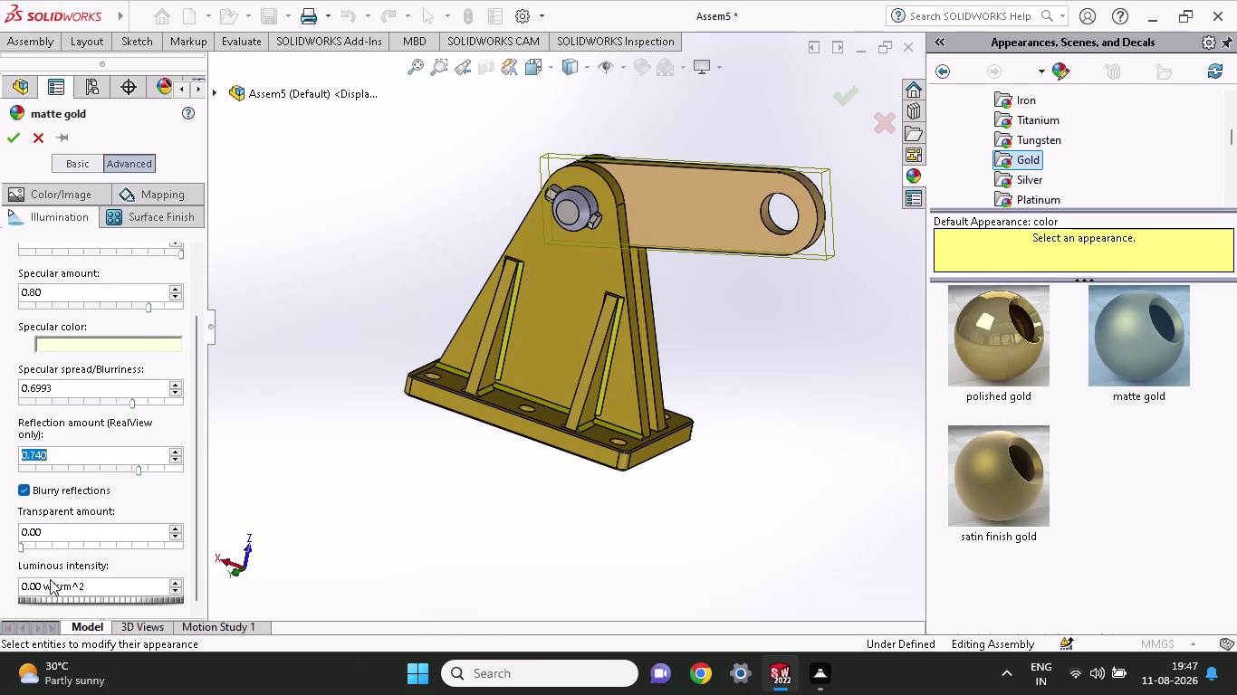
drag(102, 602, 244, 613)
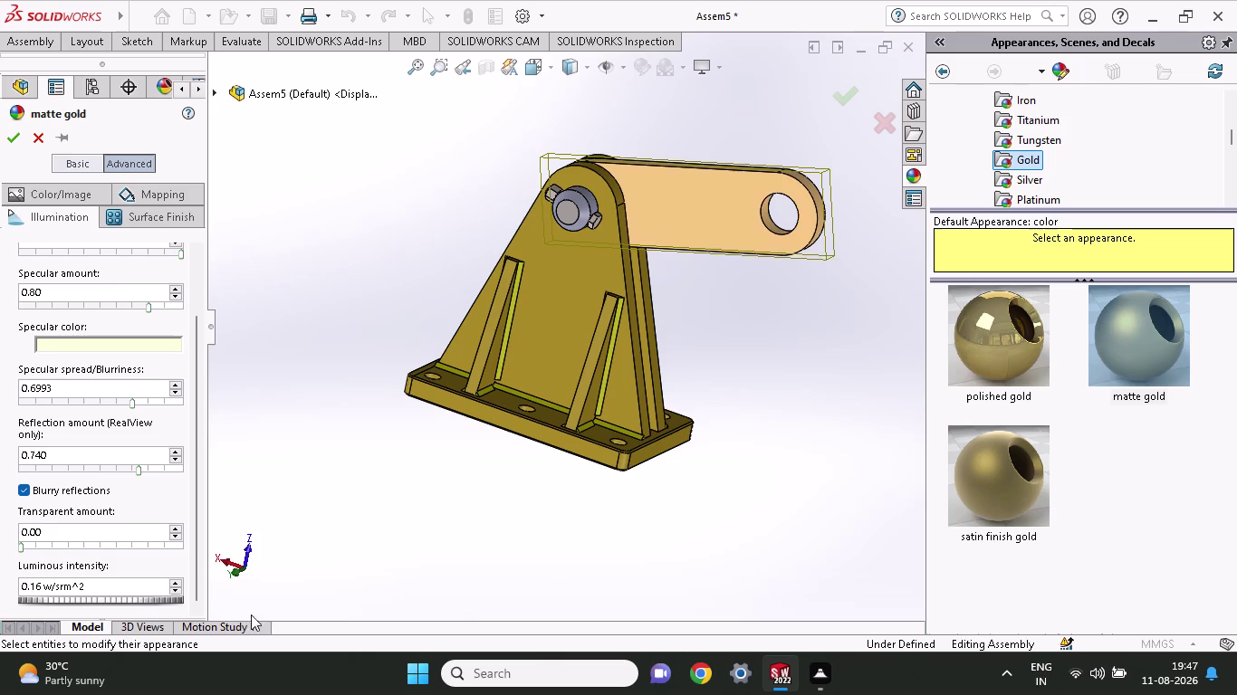
drag(243, 613, 964, 595)
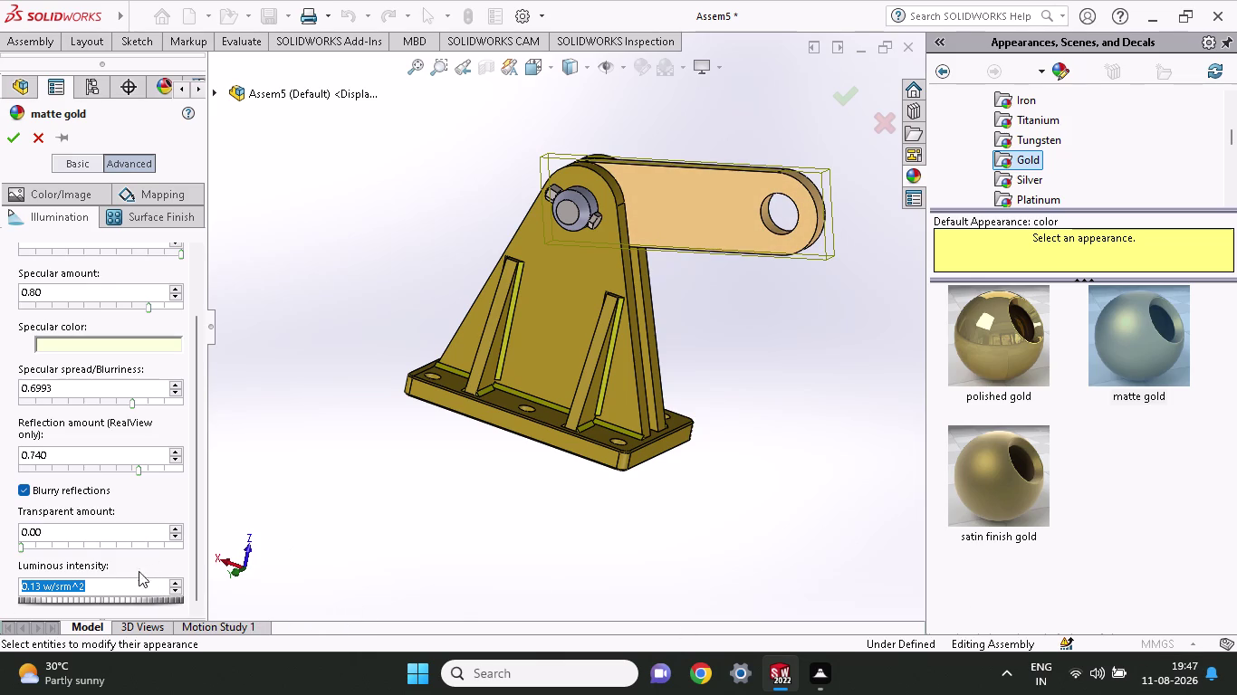
drag(175, 599, 143, 603)
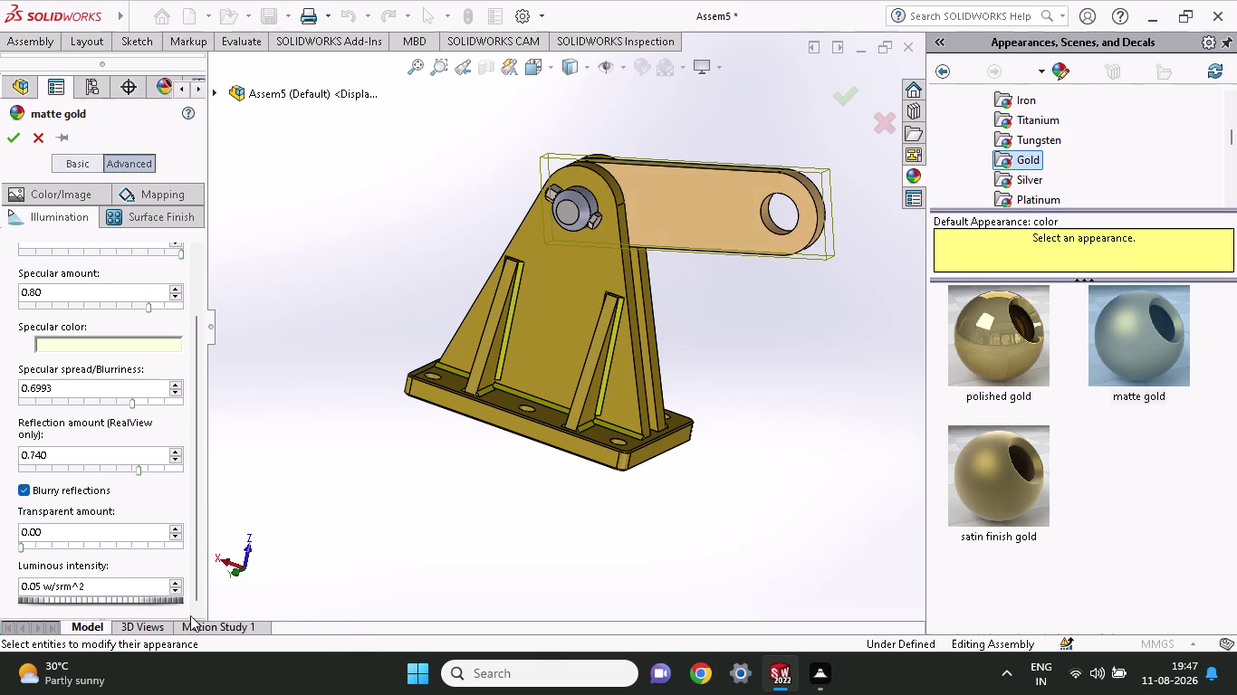
drag(143, 603, 735, 630)
drag(111, 596, 201, 611)
drag(88, 598, 125, 604)
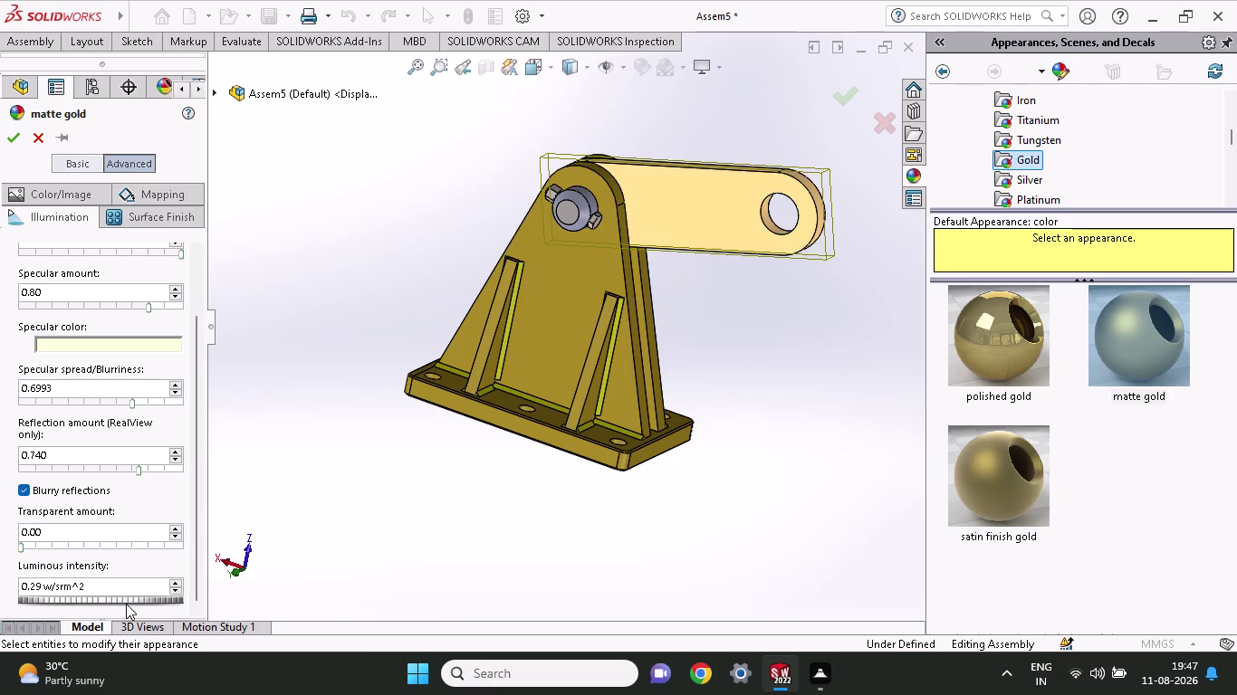
drag(125, 604, 83, 598)
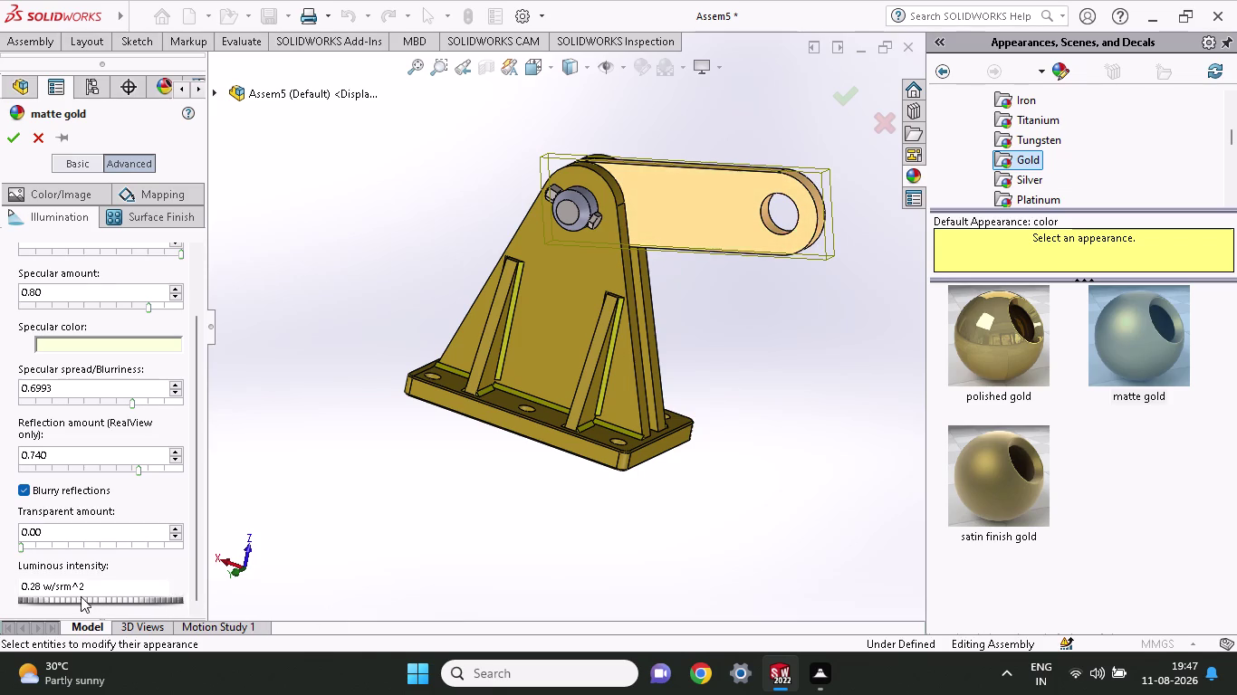
drag(83, 598, 131, 599)
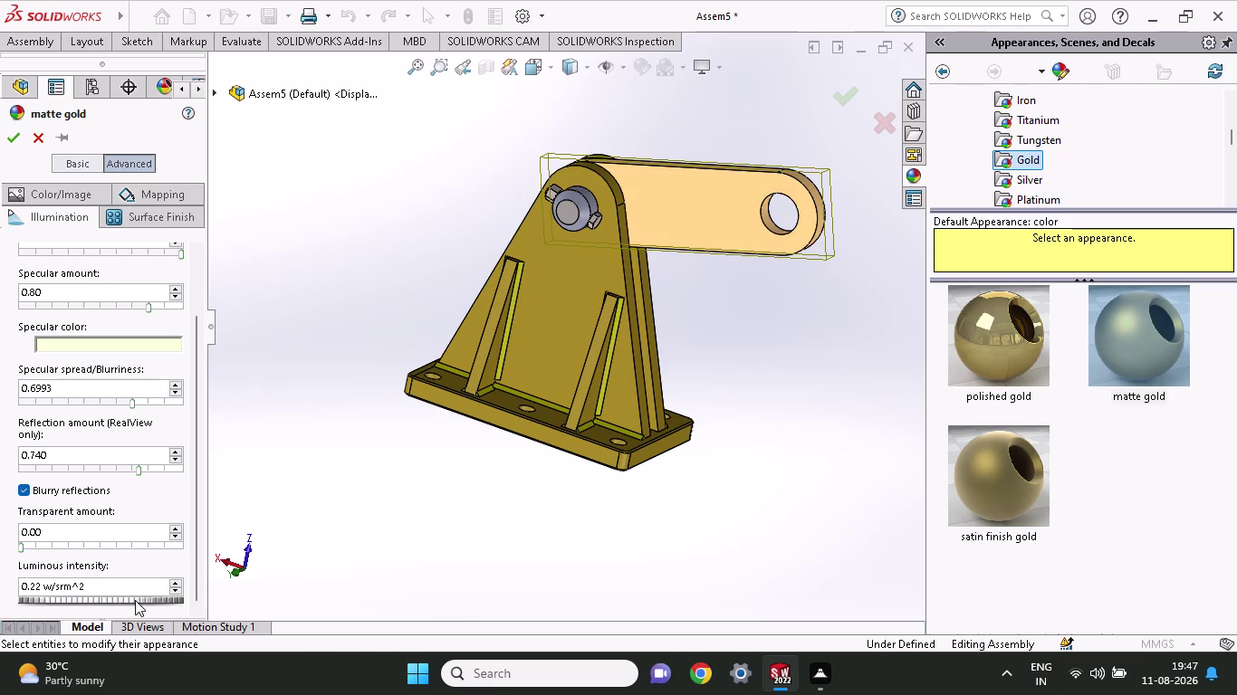
drag(131, 599, 135, 600)
Orbit the model to inspect the glow from below, then return toward a front view.
middle_drag(680, 350, 765, 432)
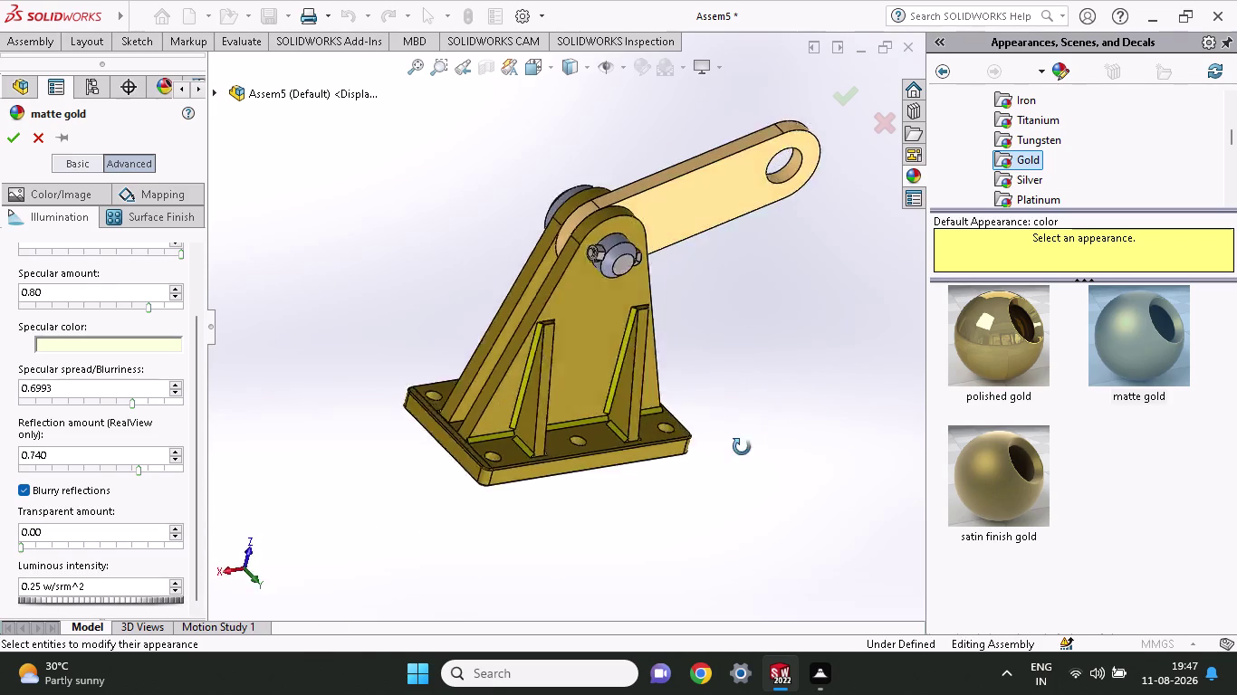
middle_drag(765, 432, 936, 186)
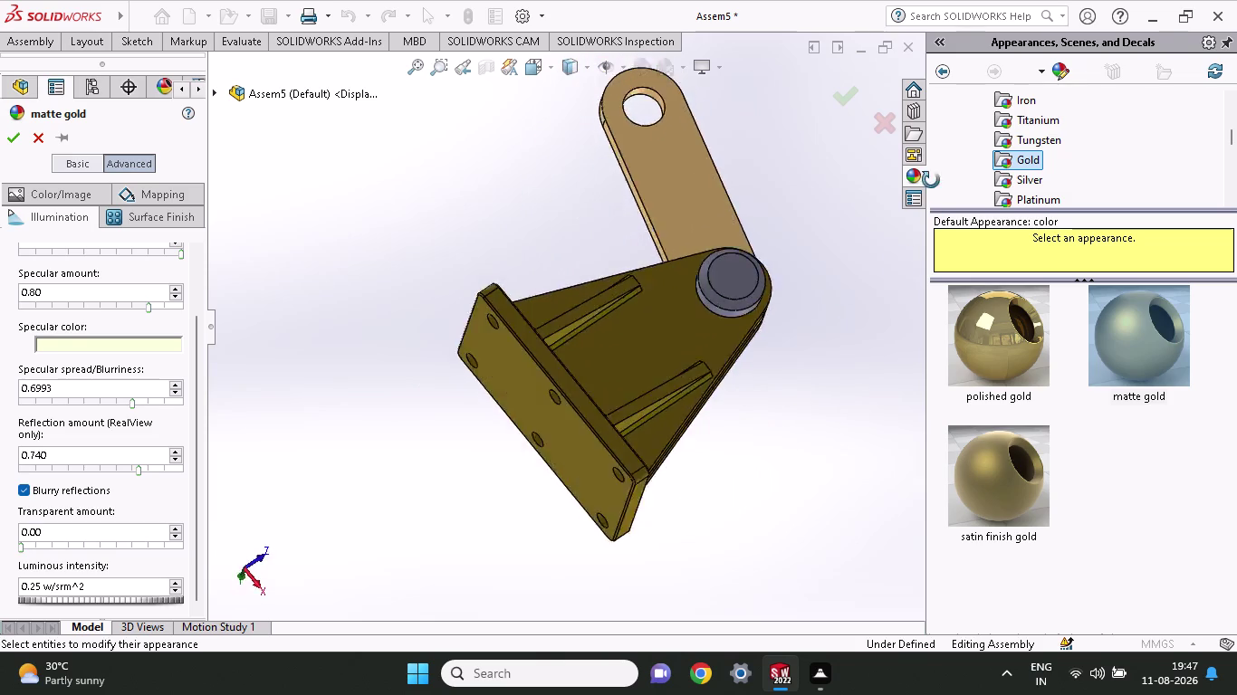
middle_drag(936, 185, 699, 35)
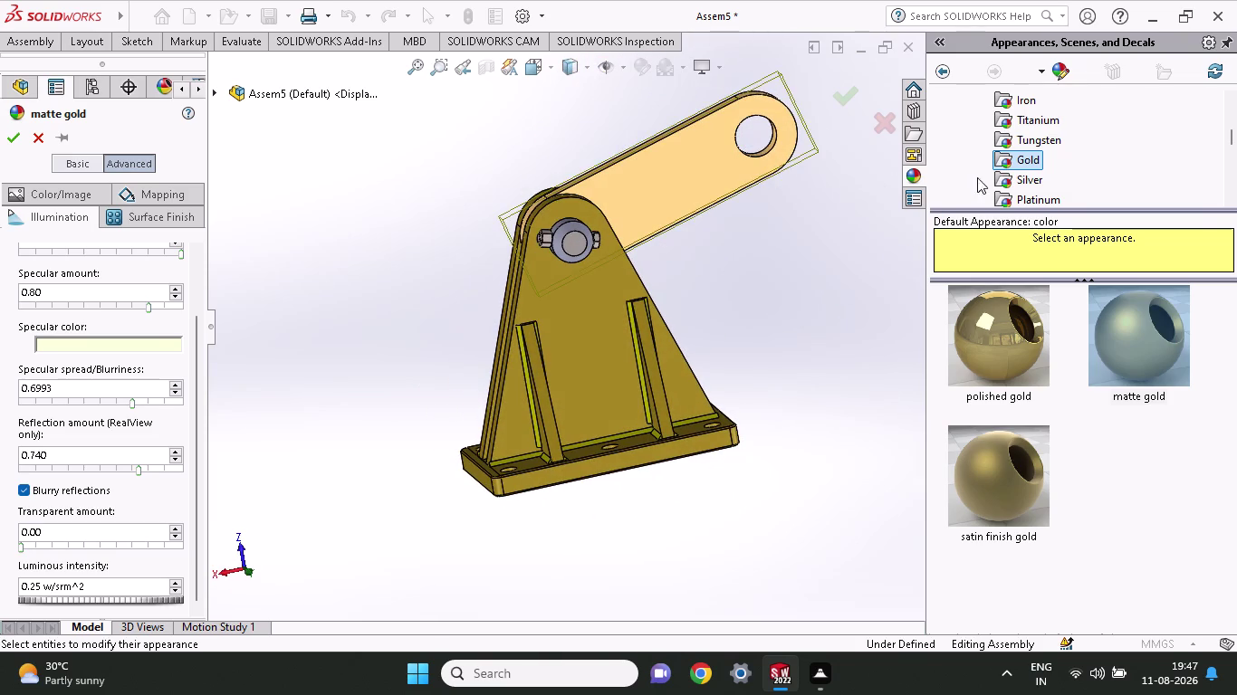
Preview the amethyst and aquamarine gemstone appearances on the link.
scroll(down, 3)
scroll(down, 3)
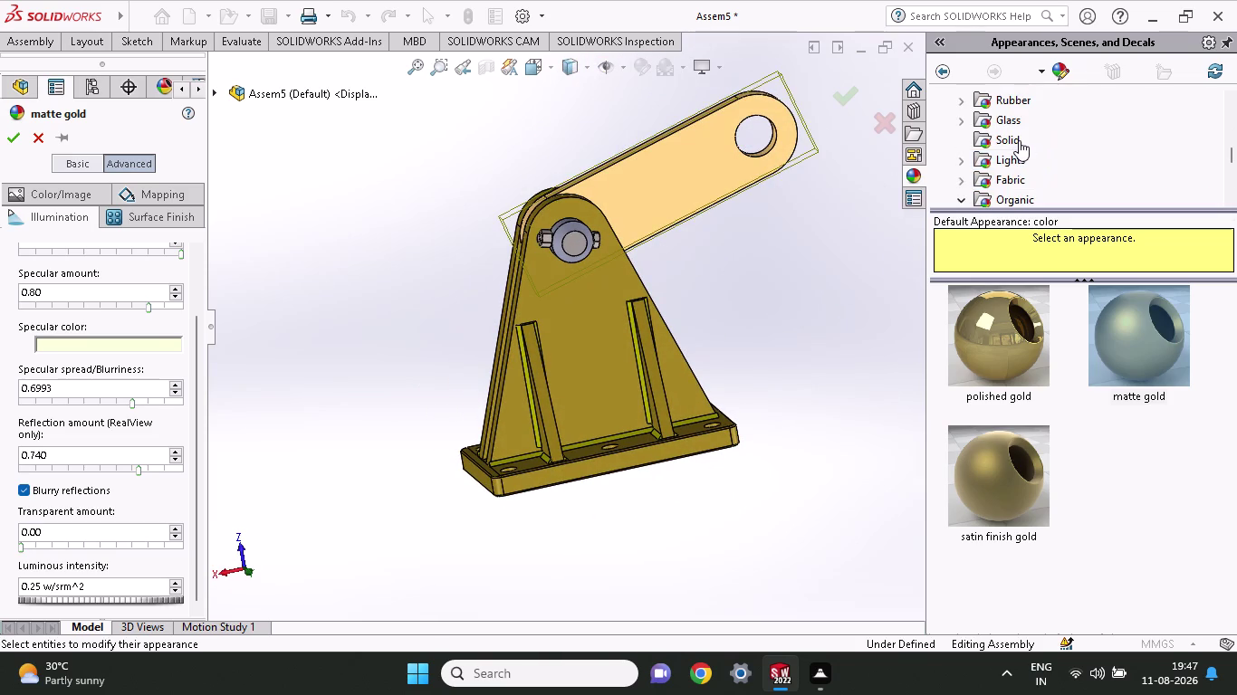
scroll(up, 3)
scroll(up, 3)
scroll(up, 3)
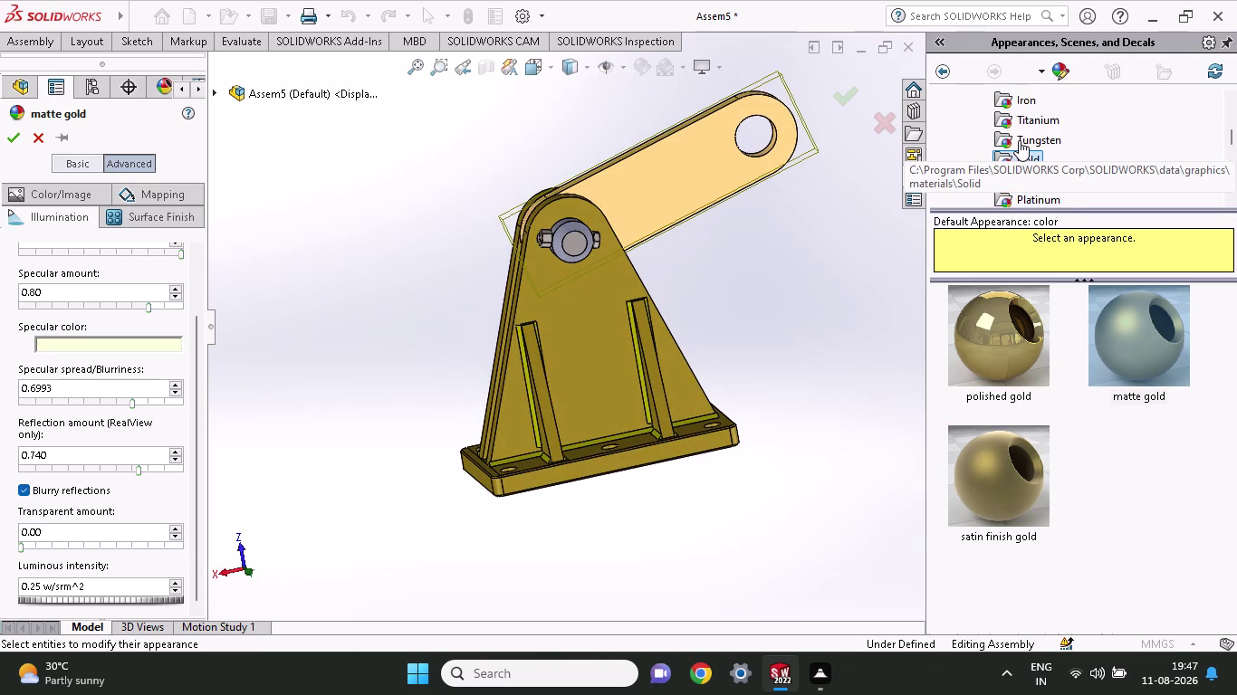
scroll(up, 3)
scroll(up, 3)
scroll(up, 3)
scroll(down, 3)
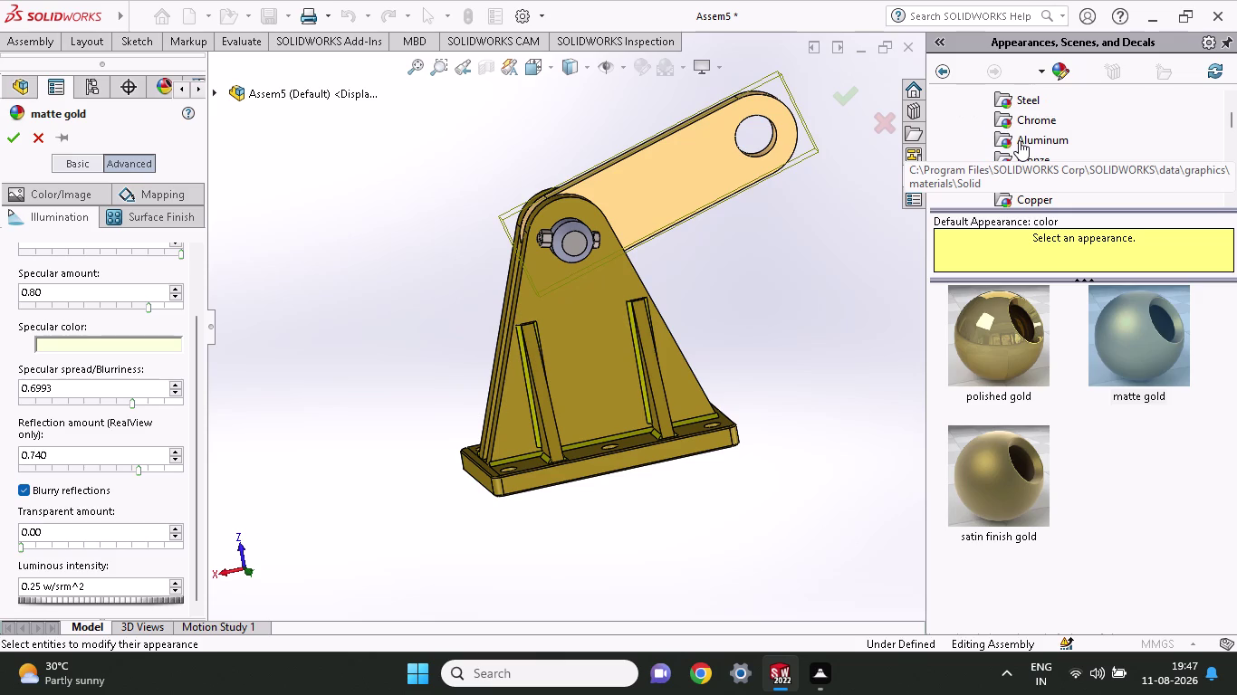
scroll(down, 3)
scroll(down, 3)
scroll(down, 3)
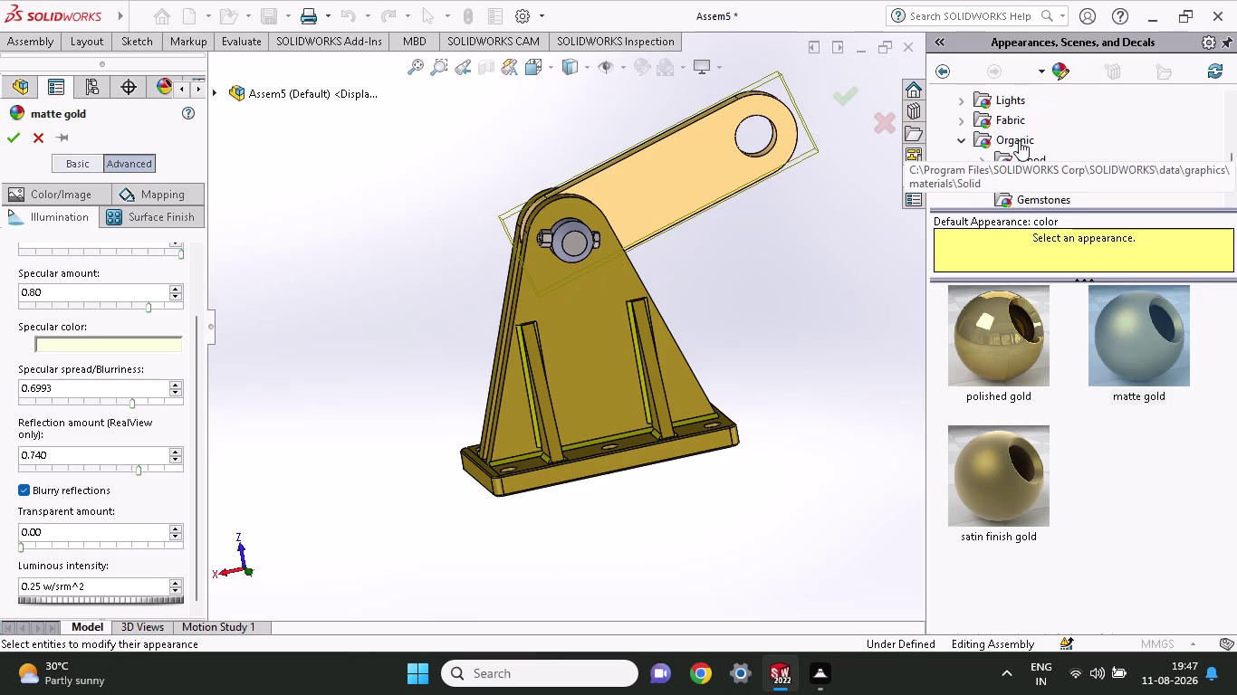
scroll(down, 3)
click(1019, 140)
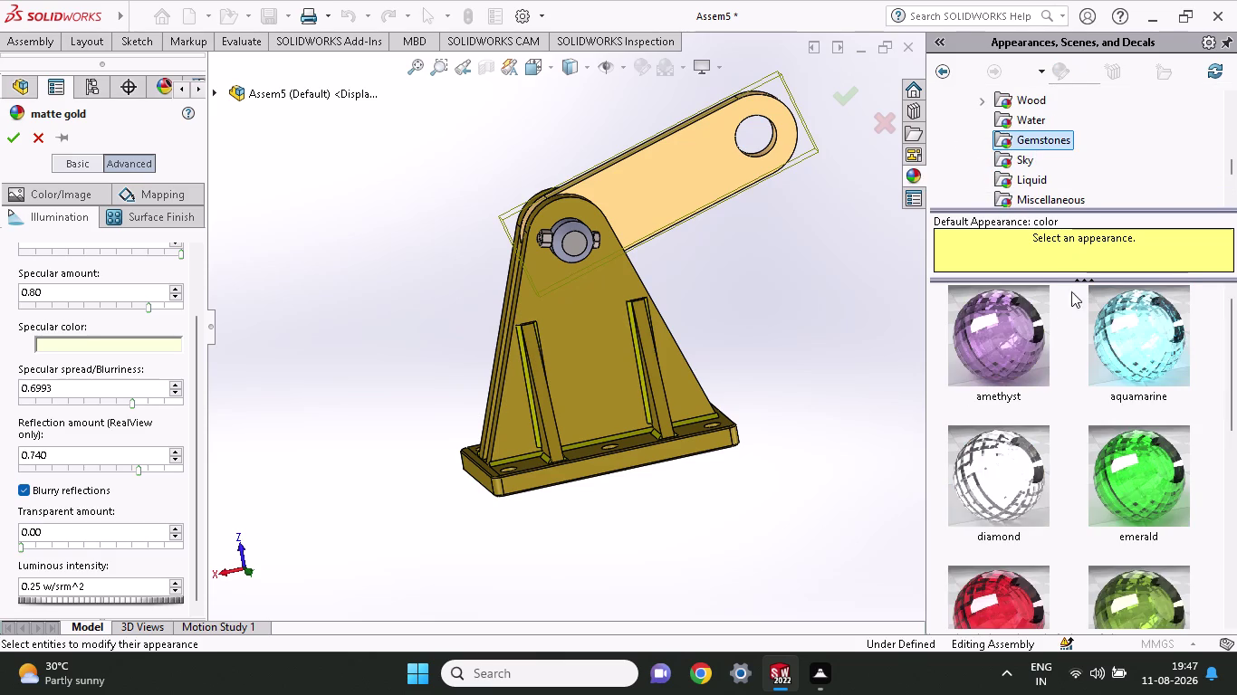
drag(962, 344, 658, 186)
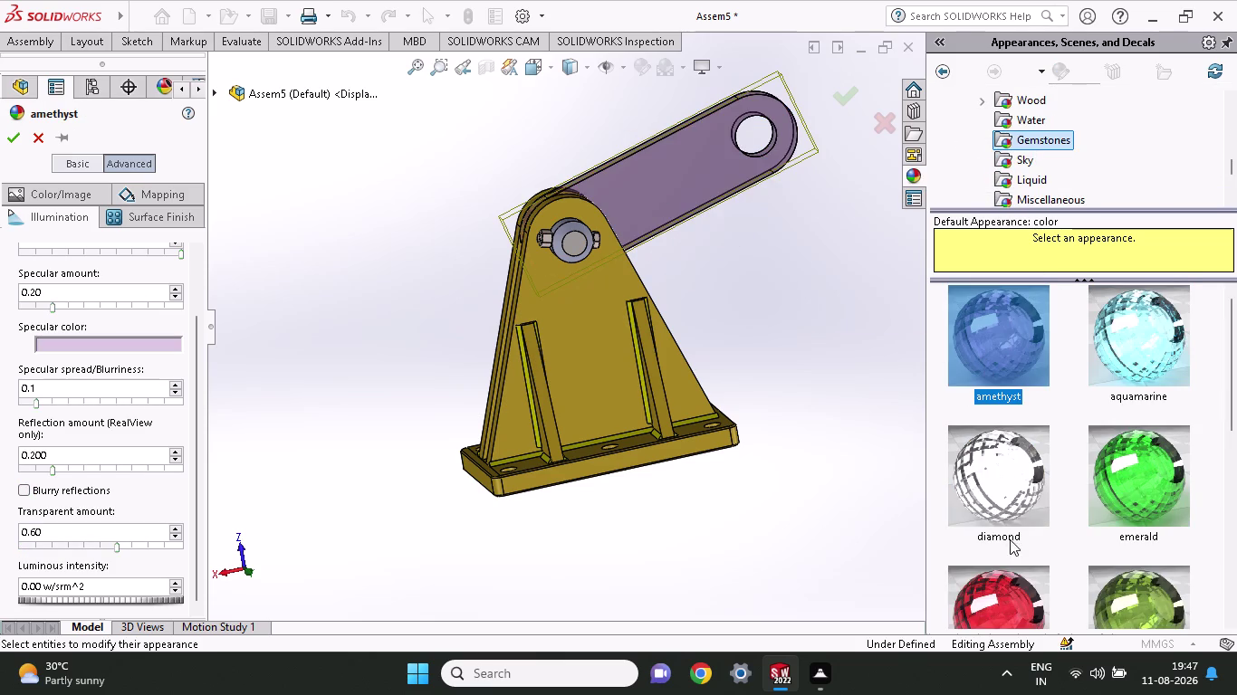
drag(1009, 540, 699, 204)
drag(1136, 358, 683, 176)
Apply the still water 2d appearance from the Water folder to the link.
scroll(up, 3)
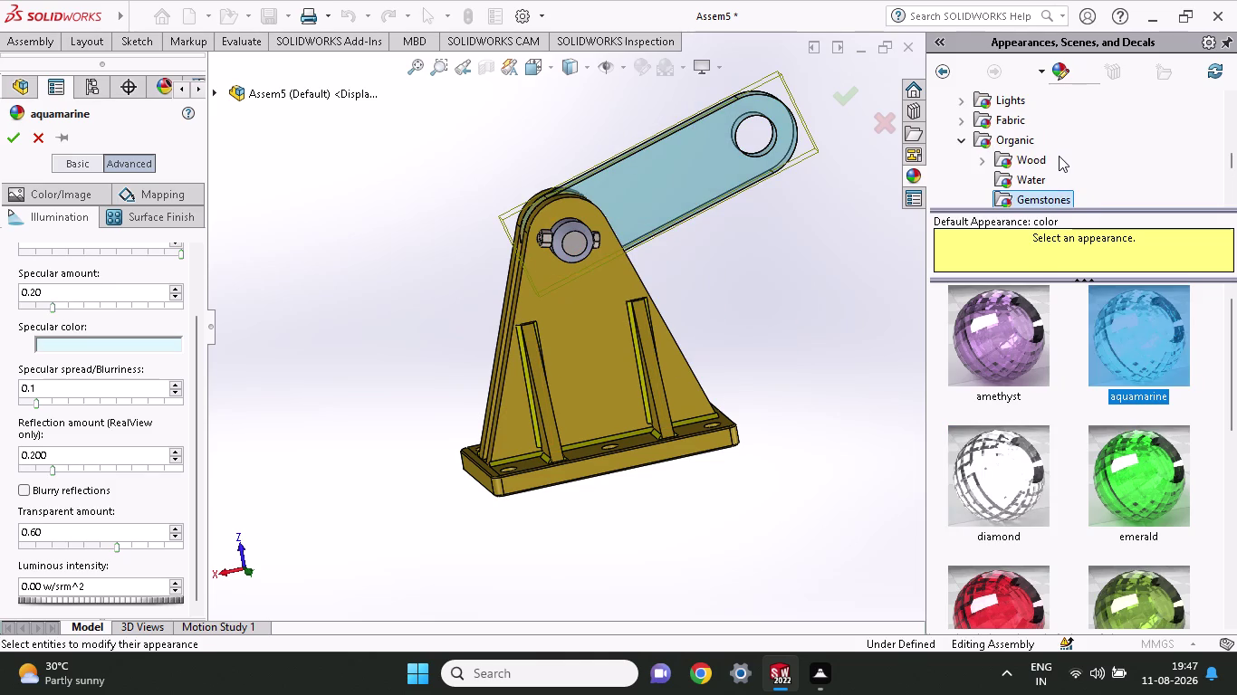
click(1033, 173)
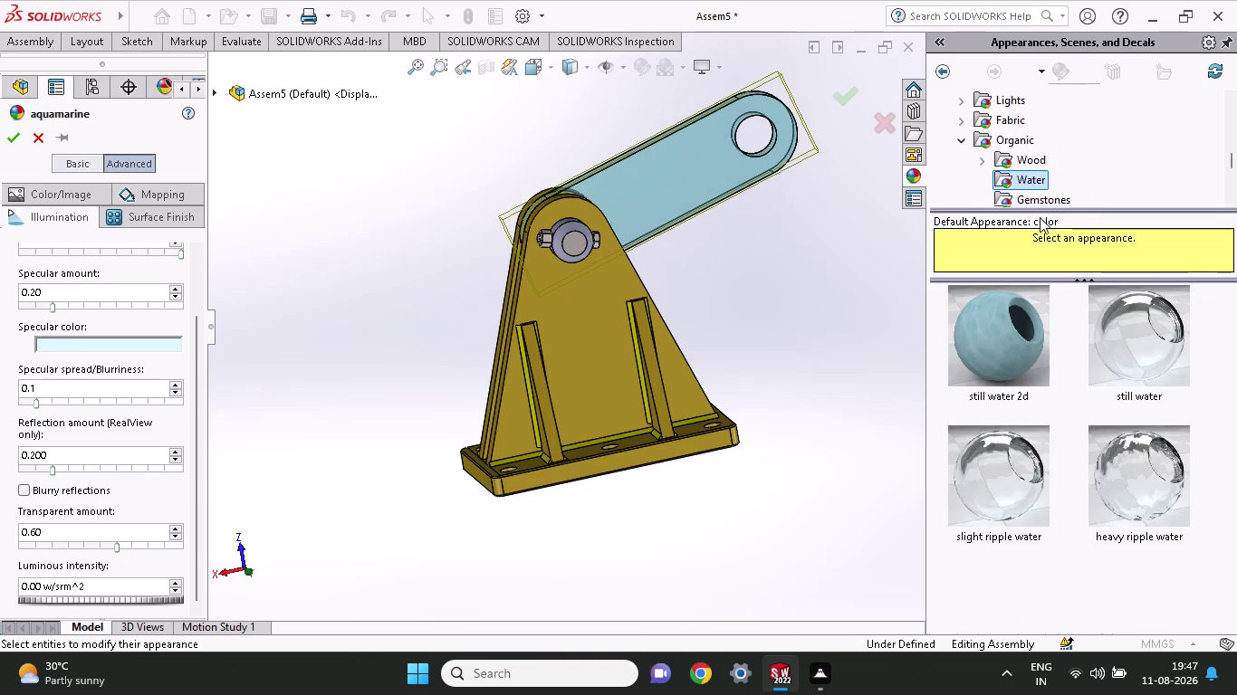
drag(1019, 358, 725, 186)
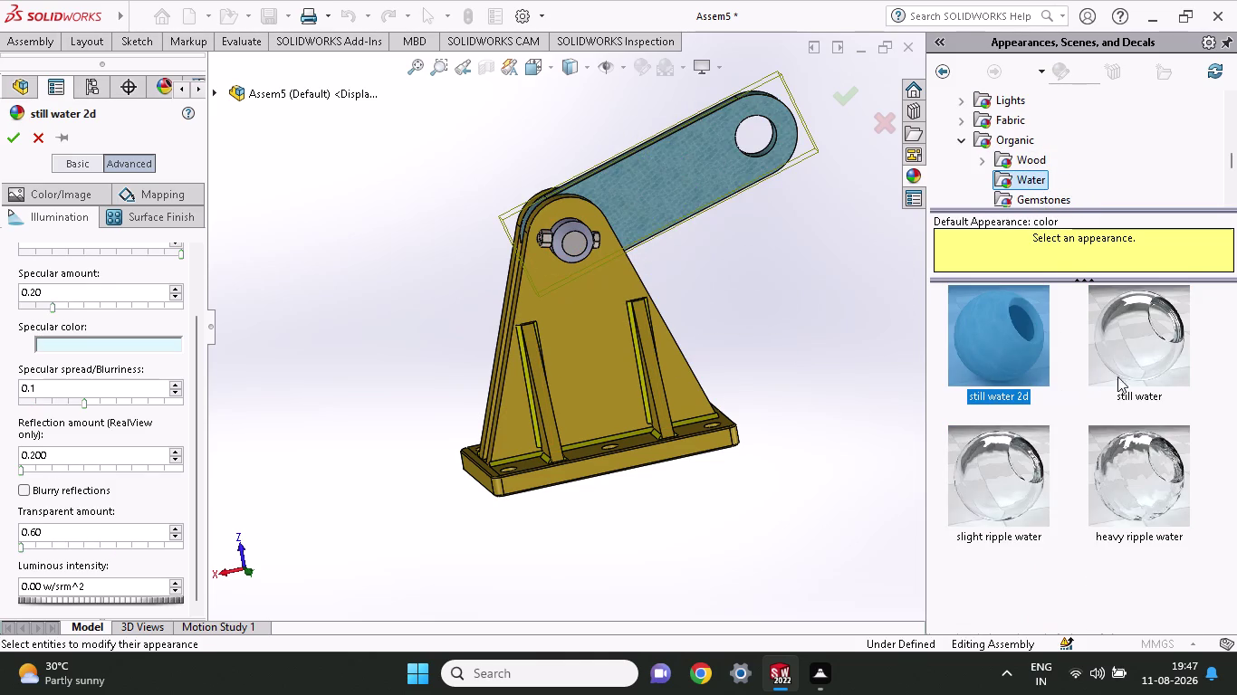
Preview the still water and white wine liquid appearances on the link.
drag(1125, 364, 717, 169)
scroll(down, 3)
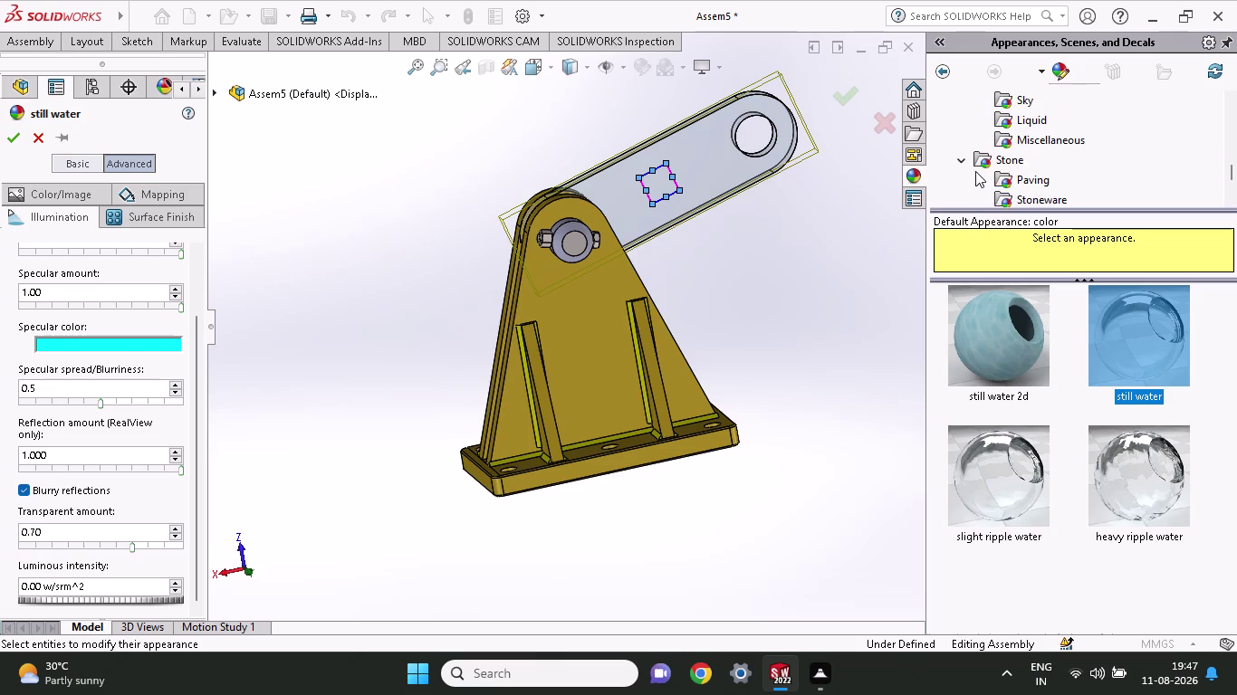
click(1010, 130)
scroll(up, 3)
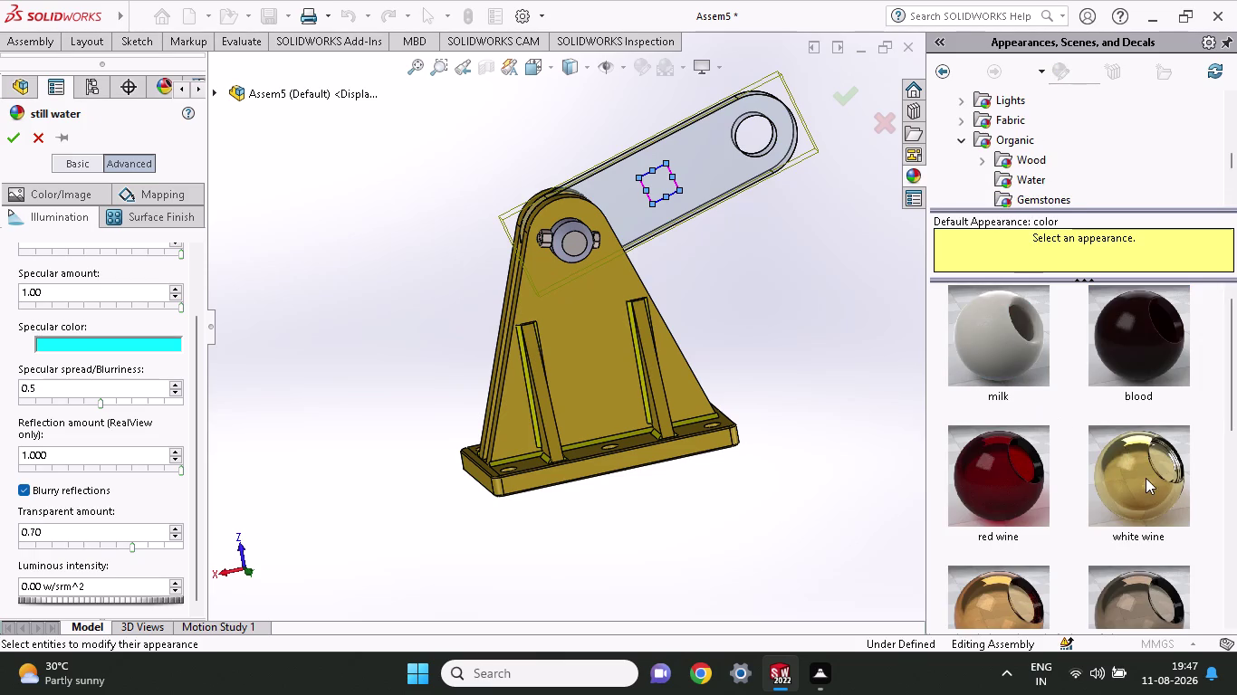
drag(1145, 478, 727, 133)
Apply polished gold from the Metal > Gold folder to the link.
scroll(down, 3)
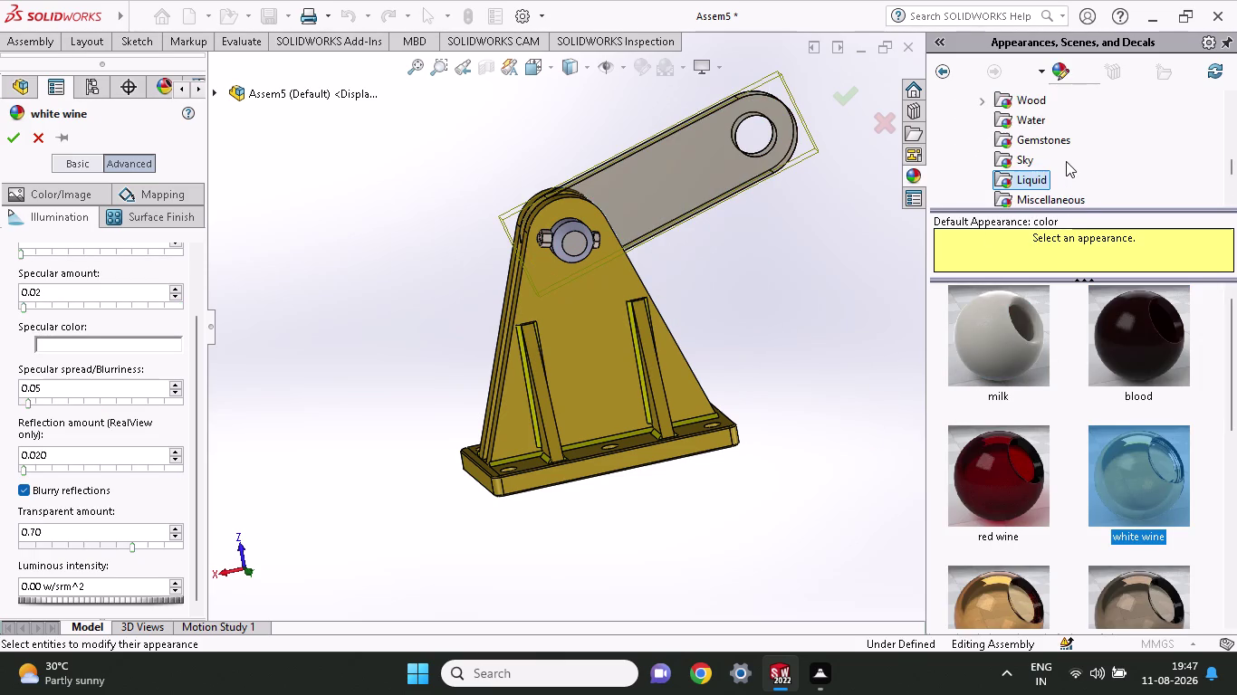
scroll(down, 3)
scroll(down, 3)
scroll(down, 3)
scroll(up, 3)
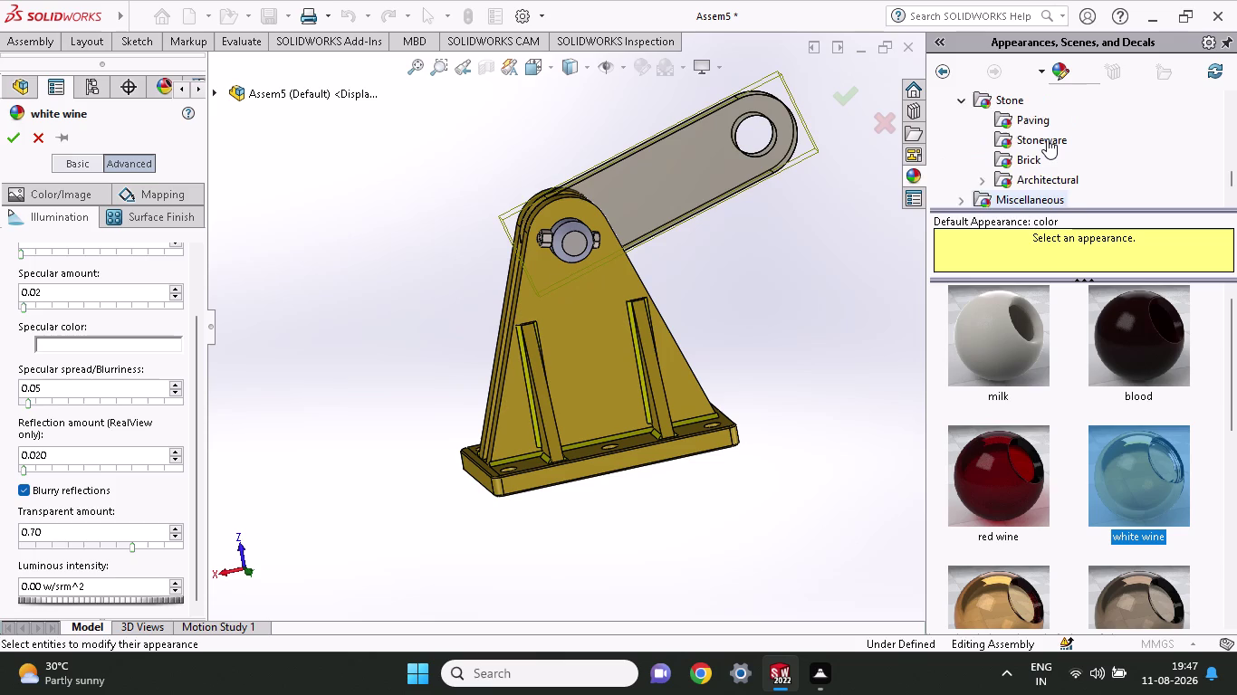
scroll(up, 3)
scroll(up, 3)
scroll(up, 3)
scroll(up, 3)
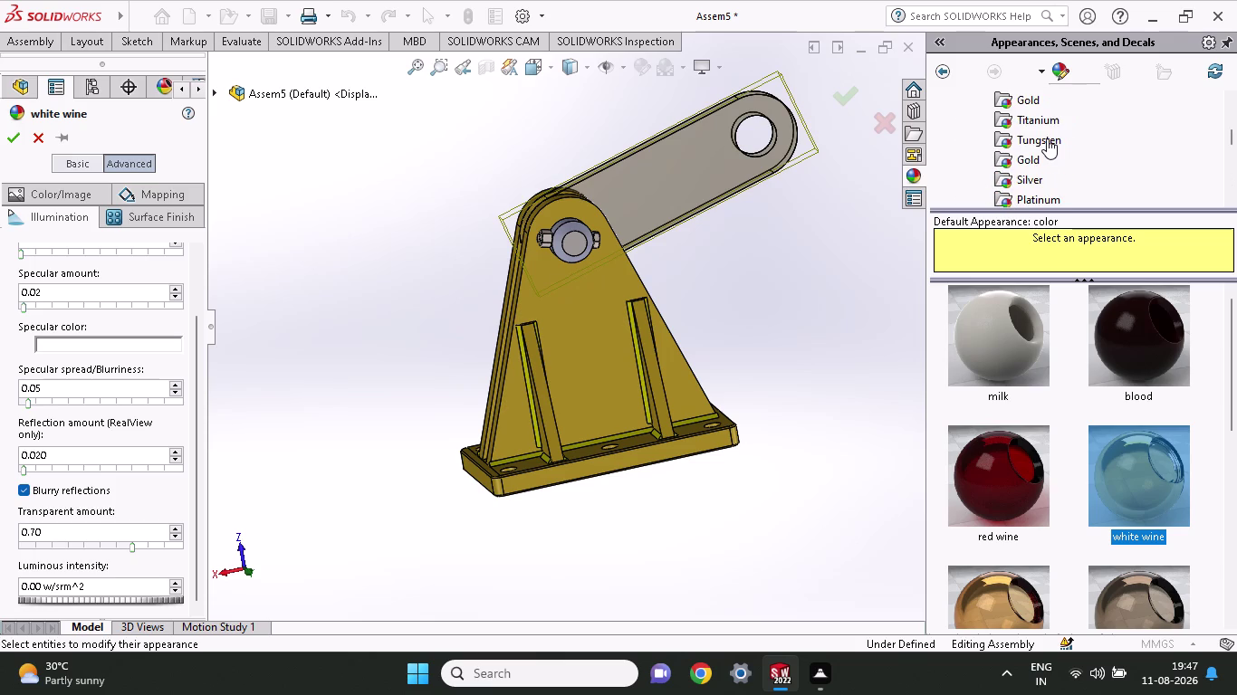
click(1034, 158)
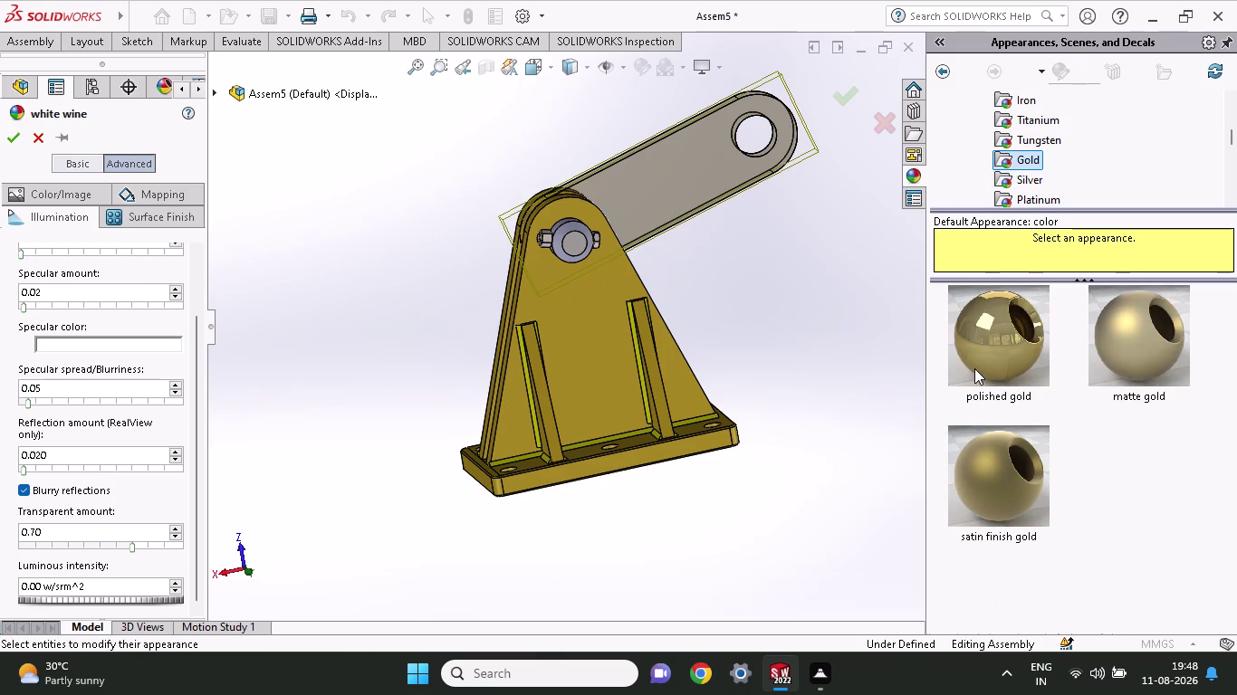
drag(975, 368, 722, 195)
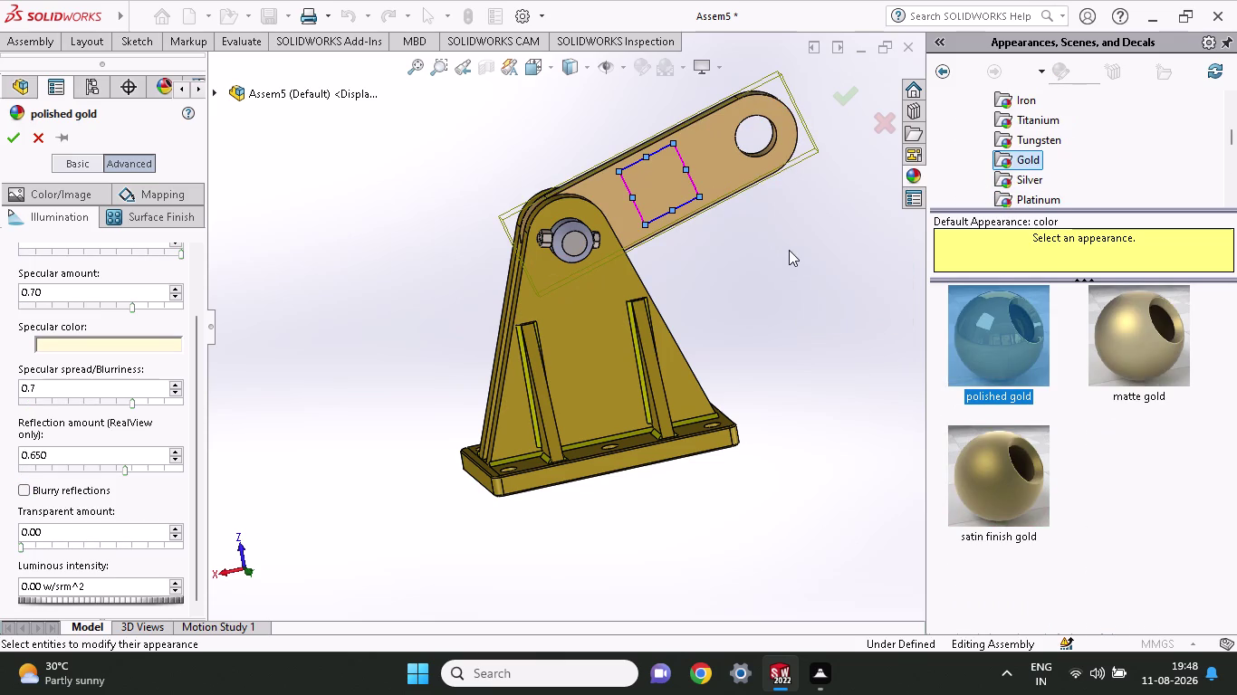